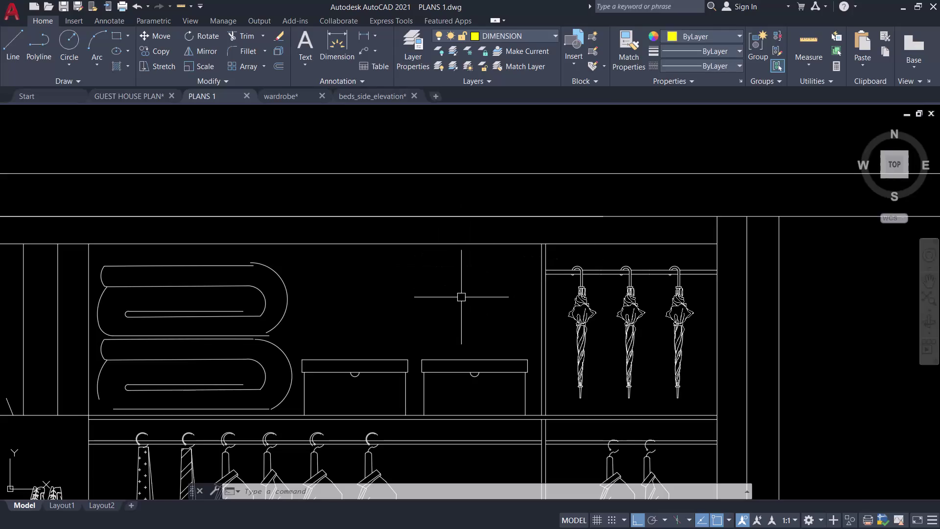
Trim the overhanging line end at the wardrobe's top-left corner with TRIM.
middle_drag(455, 309, 415, 194)
scroll(down, 3)
middle_drag(408, 193, 408, 194)
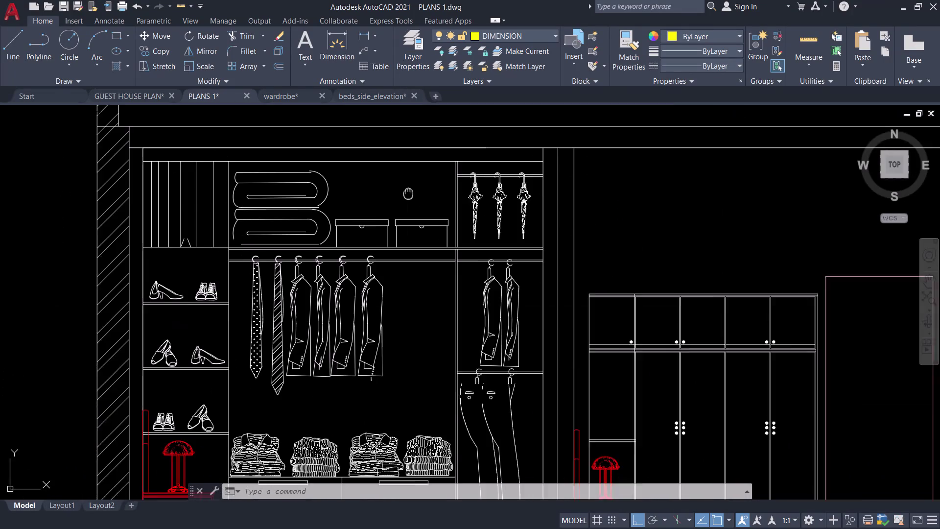
middle_drag(408, 194, 449, 215)
middle_click(428, 238)
key(t)
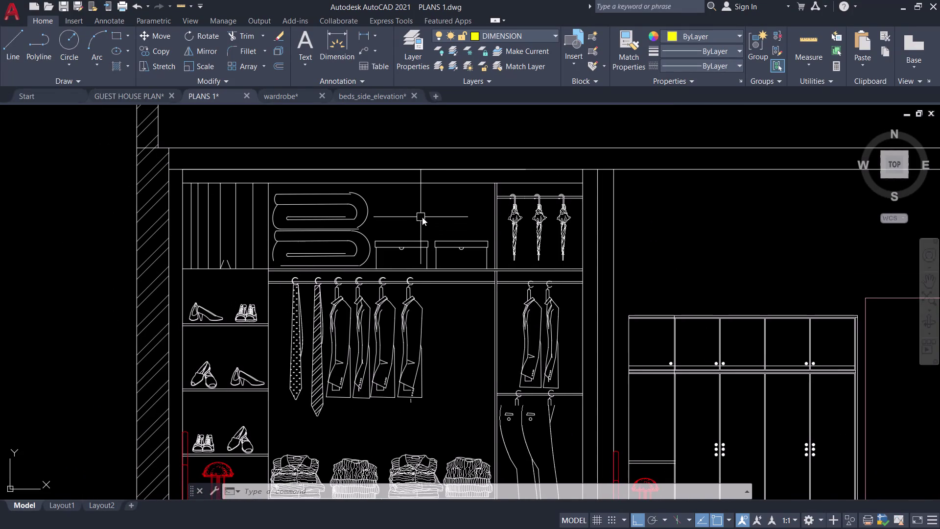
key(r)
key(space)
scroll(up, 3)
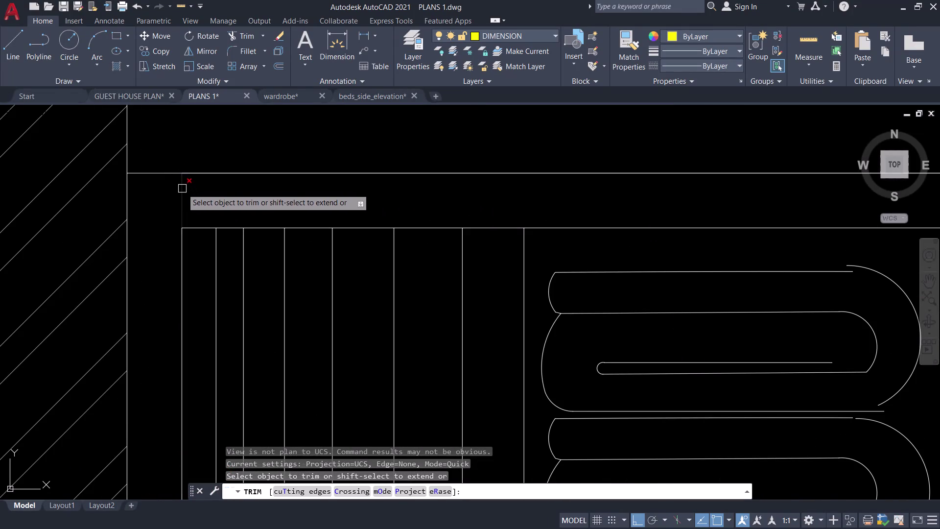
click(182, 189)
Trim the remaining excess line ends along the top edge and top-right corner.
scroll(down, 3)
middle_drag(181, 191, 139, 193)
scroll(down, 3)
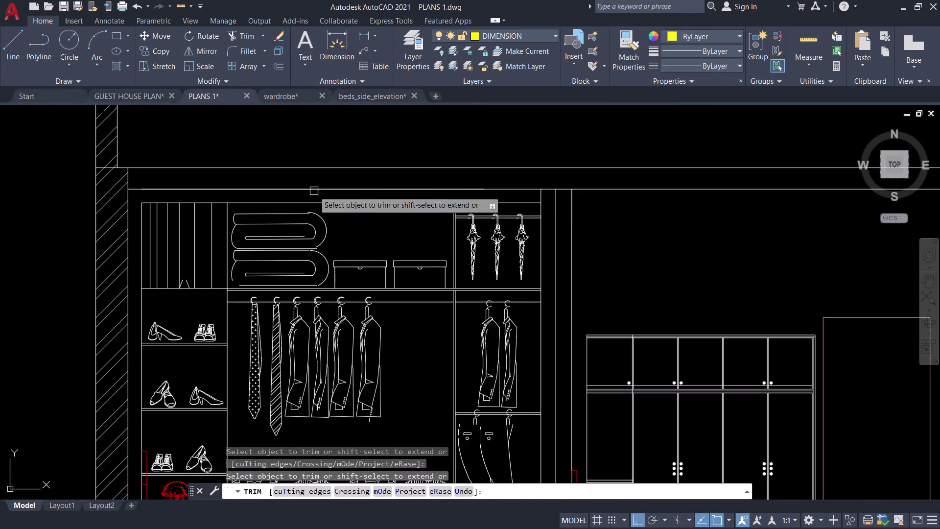
scroll(up, 3)
click(561, 196)
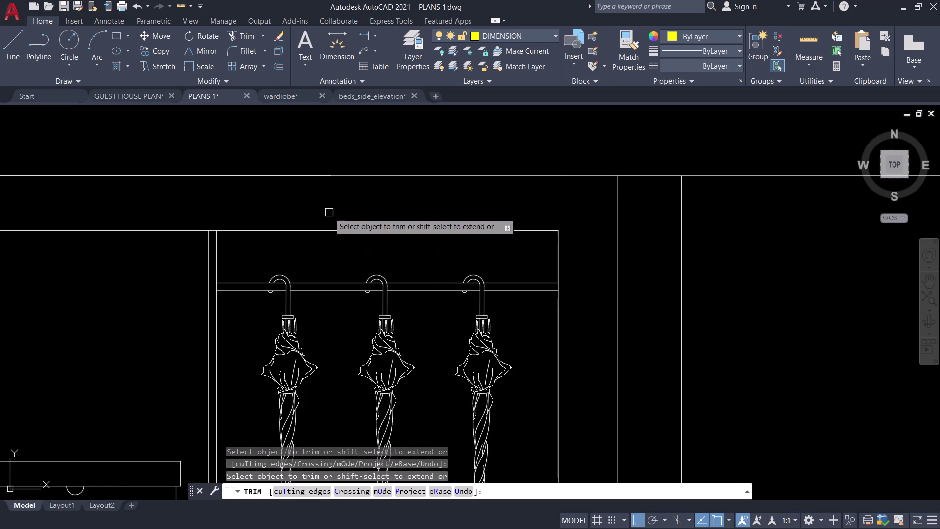
middle_drag(422, 197, 584, 194)
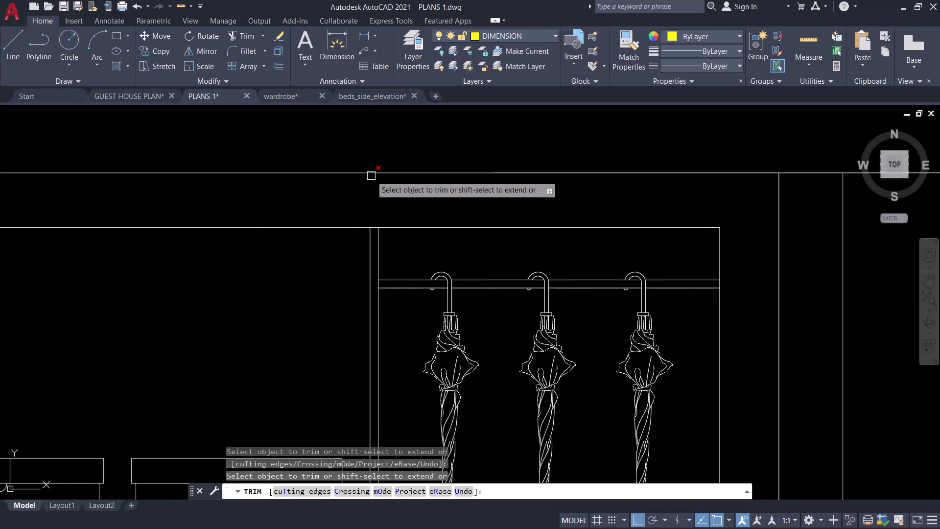
click(371, 176)
scroll(down, 3)
middle_drag(357, 192, 585, 172)
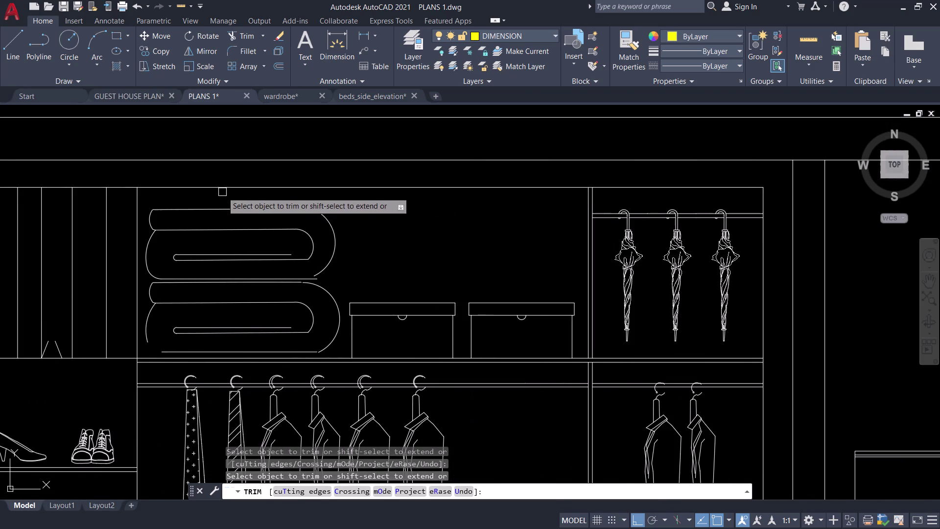
scroll(down, 3)
key(Escape)
scroll(up, 3)
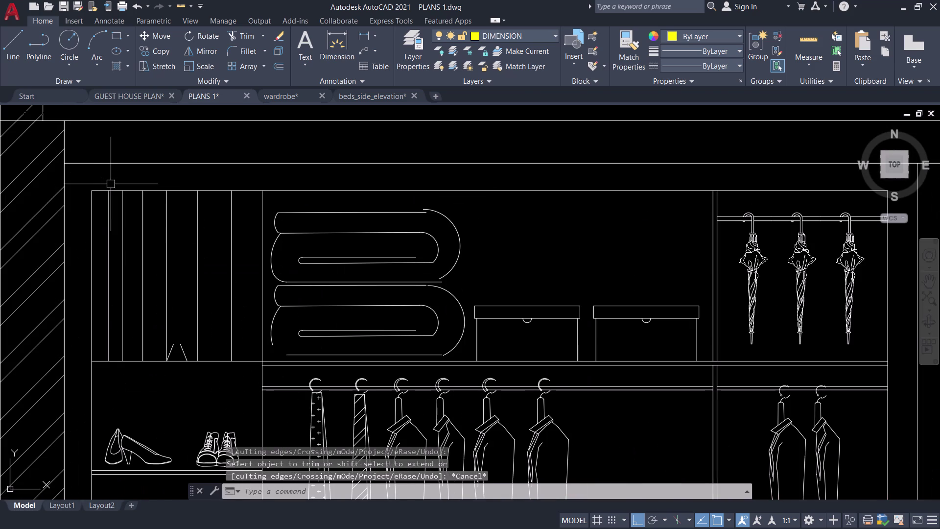
click(111, 189)
Offset the top beam line through a point inside the beam band.
key(o)
key(space)
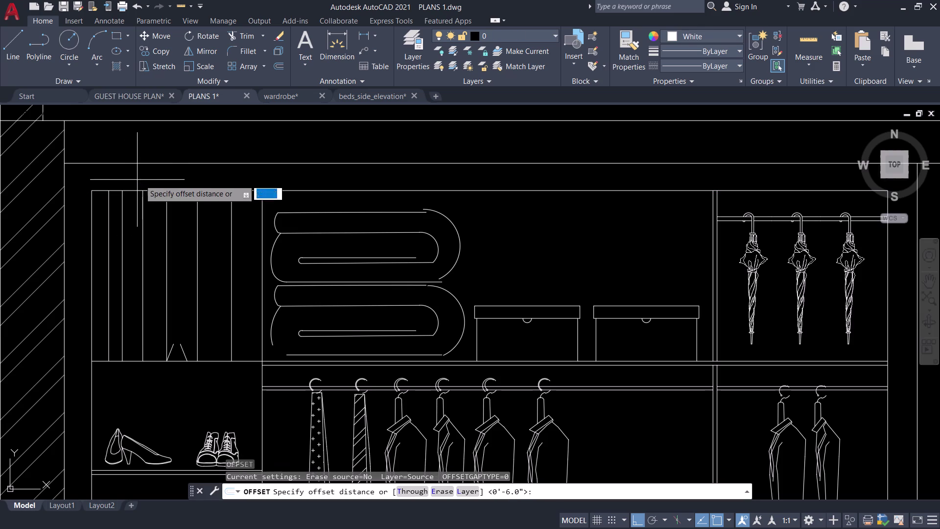
click(204, 182)
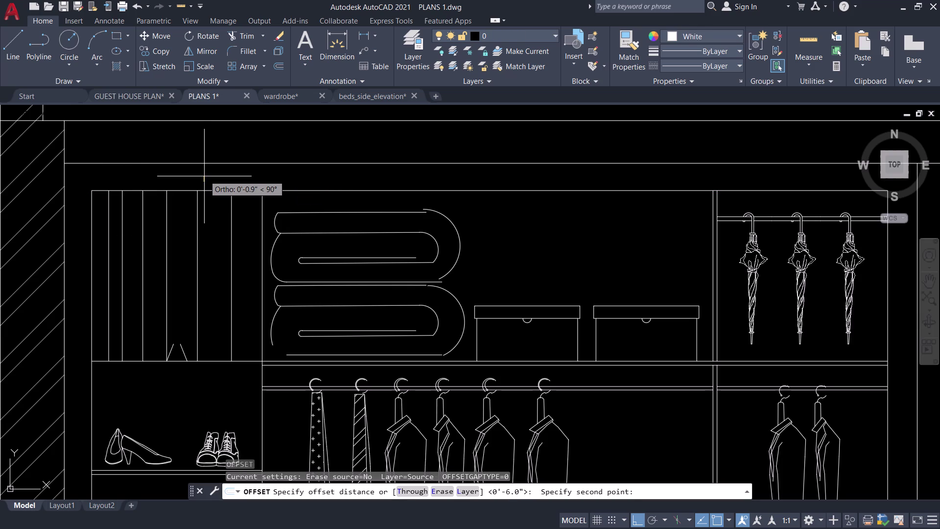
key(Escape)
click(206, 188)
key(space)
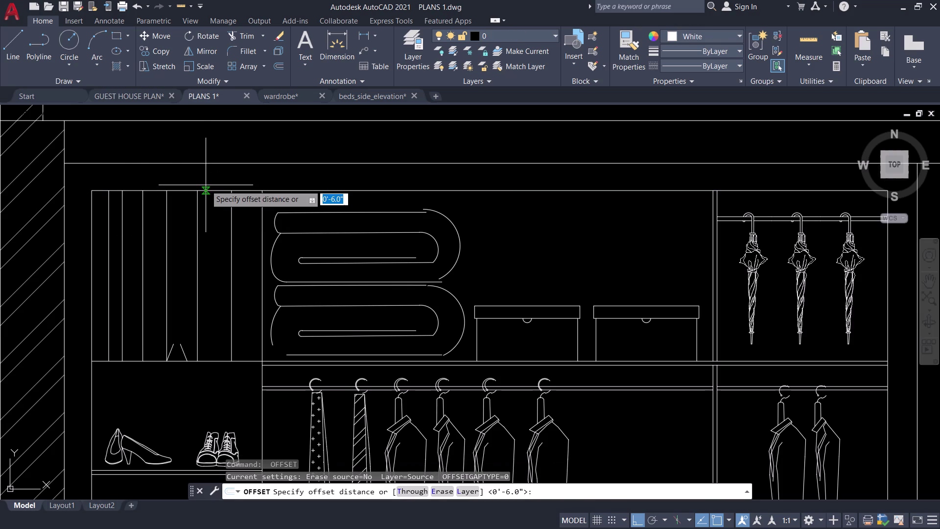
text(T)
key(space)
scroll(up, 3)
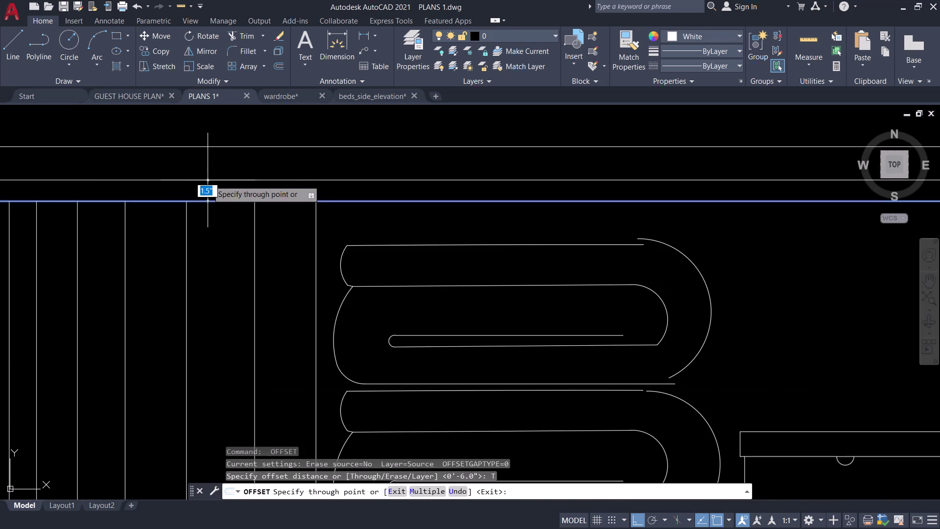
click(208, 181)
scroll(down, 3)
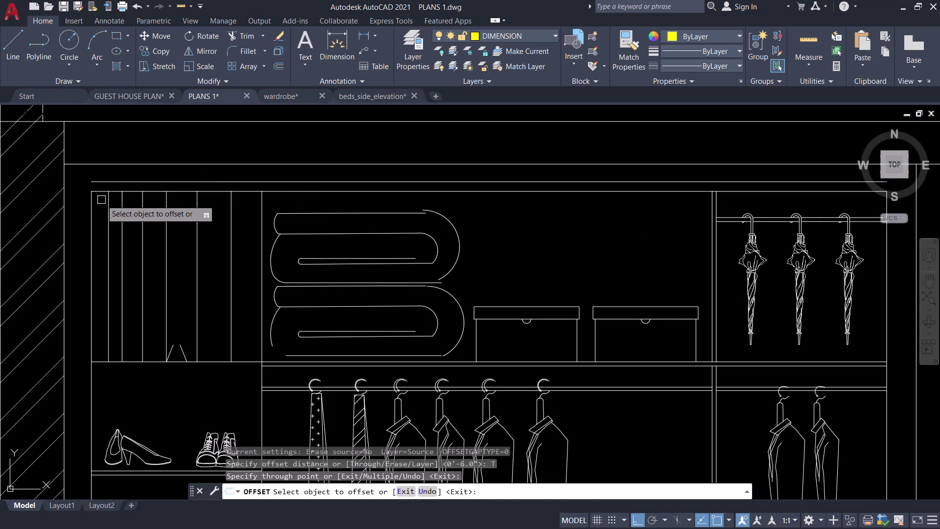
key(Escape)
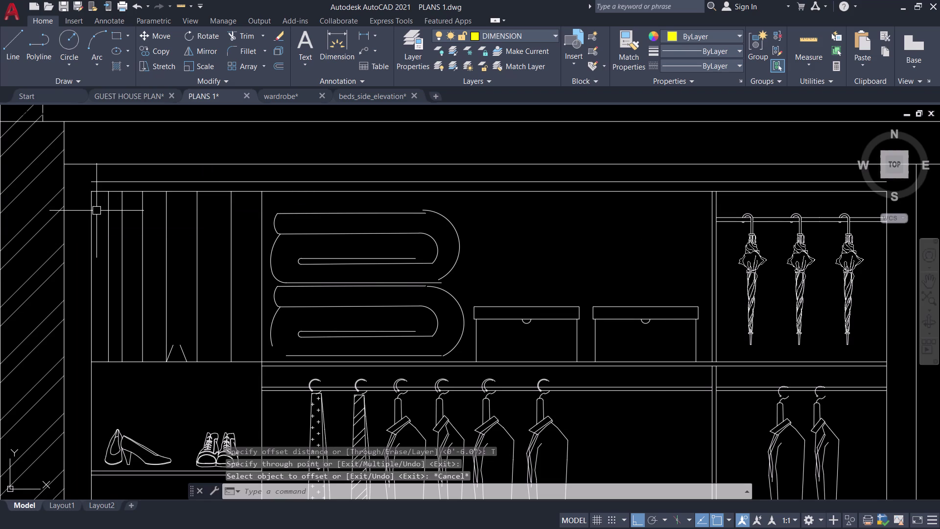
Start the EXTEND command (EX).
text(EC)
key(BackSpace)
text(X)
key(space)
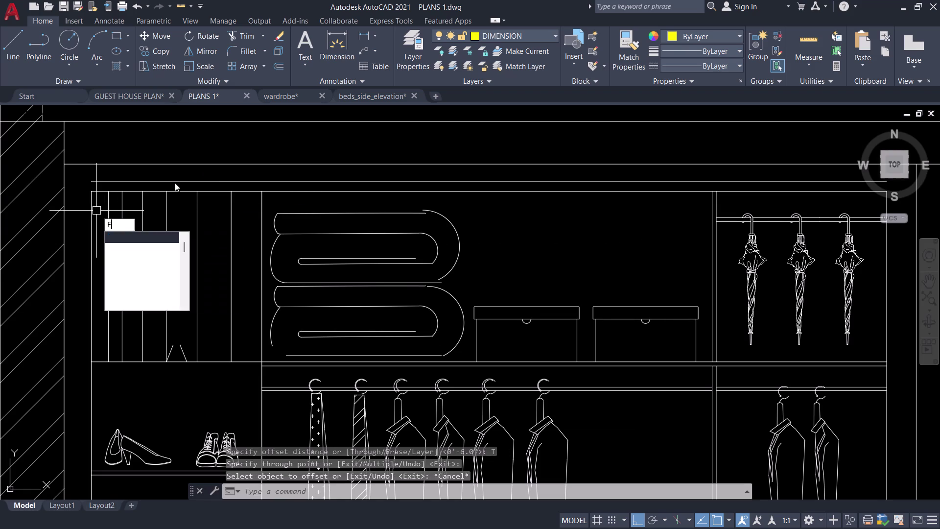
Extend the wardrobe's left and right vertical edges up to the new top line.
click(89, 205)
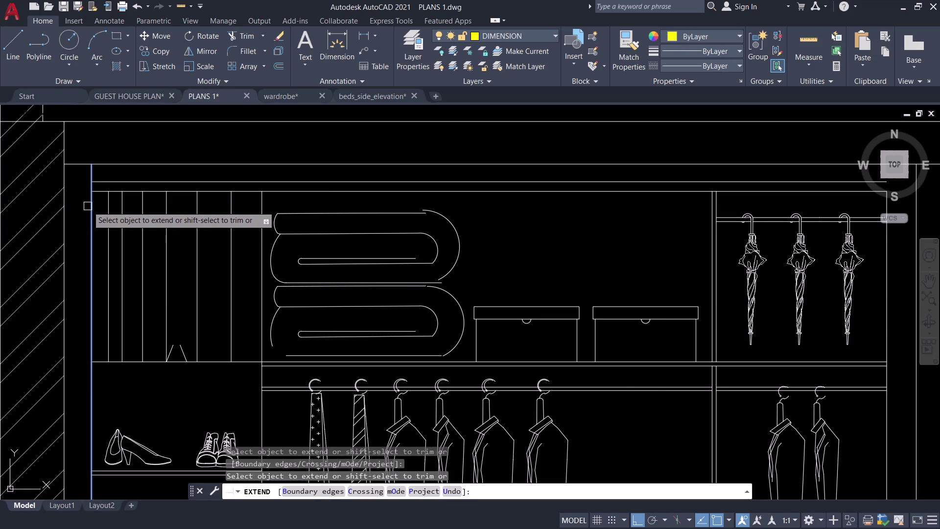
scroll(down, 3)
scroll(up, 3)
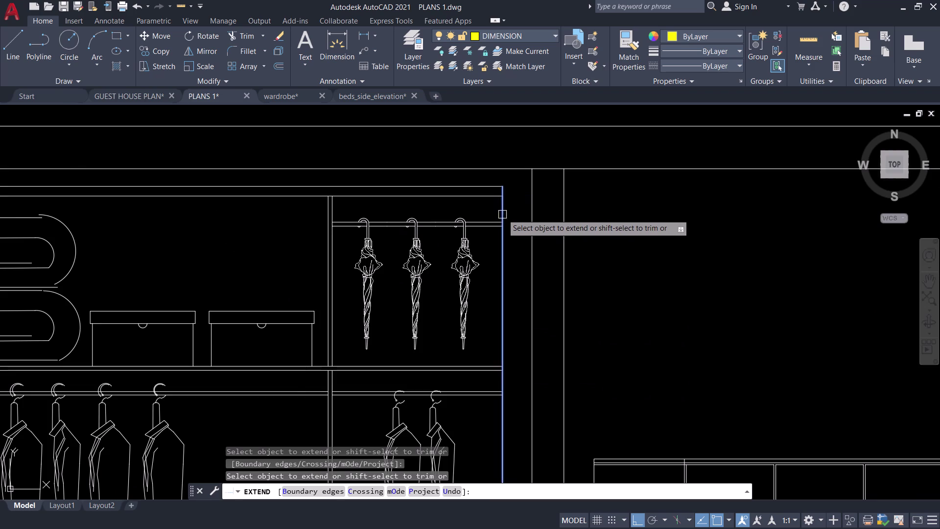
click(502, 213)
scroll(down, 3)
key(Escape)
scroll(down, 3)
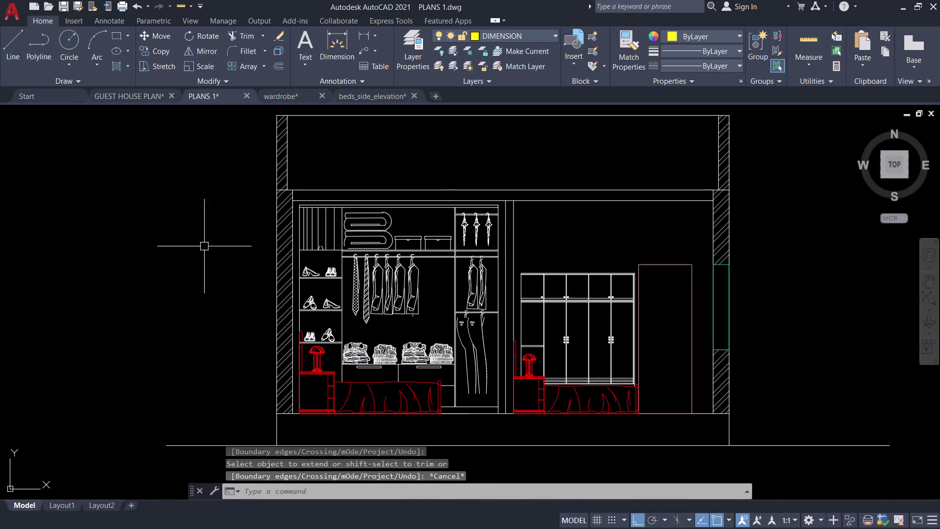
Pan to center the whole wardrobe elevation in view.
middle_drag(195, 228, 97, 273)
middle_drag(448, 255, 395, 243)
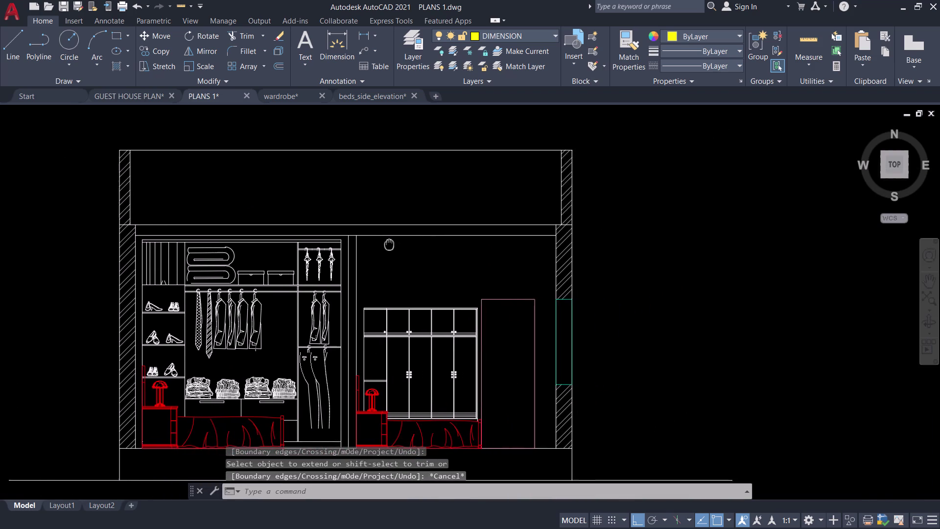
middle_drag(395, 243, 368, 242)
middle_drag(356, 260, 354, 196)
middle_drag(360, 202, 351, 225)
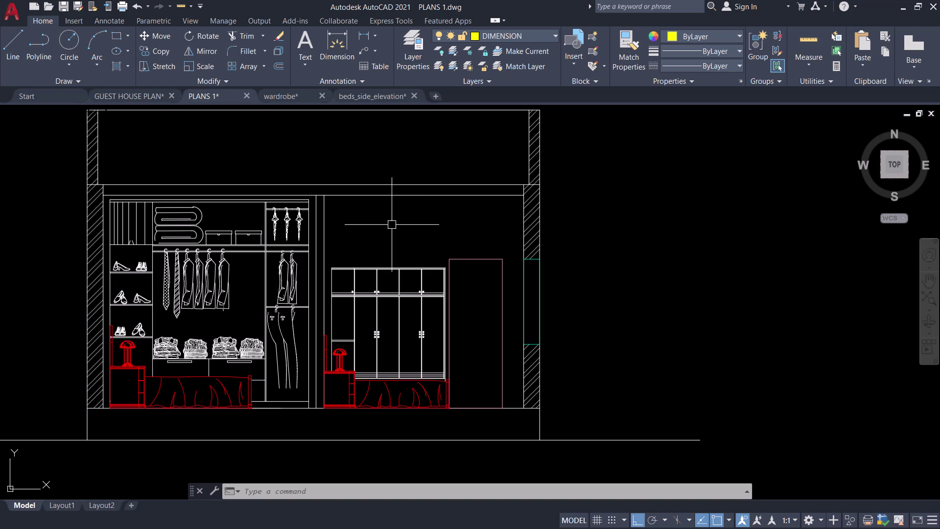
text(H)
key(space)
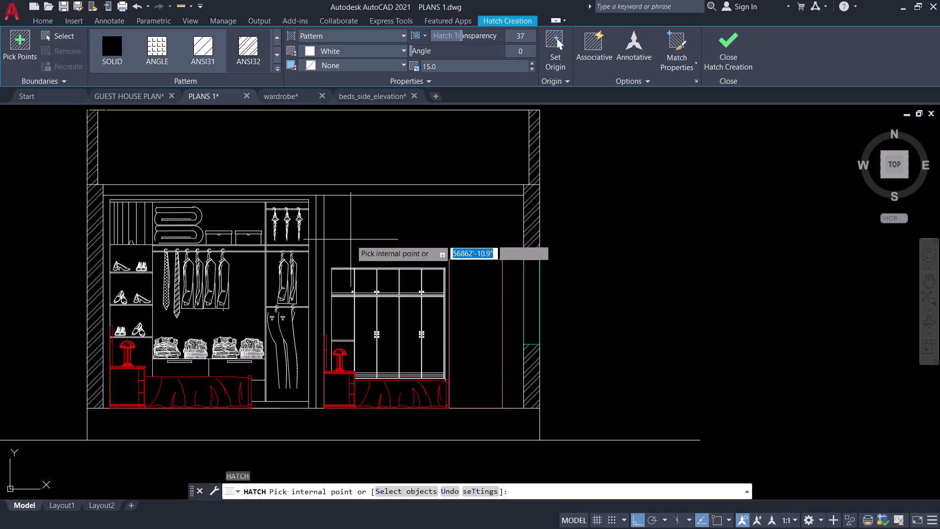
scroll(up, 3)
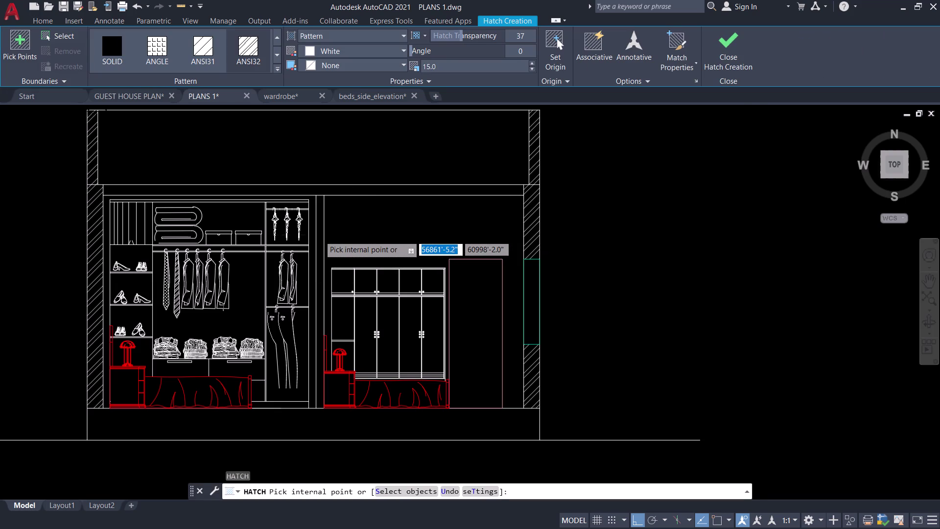
click(319, 229)
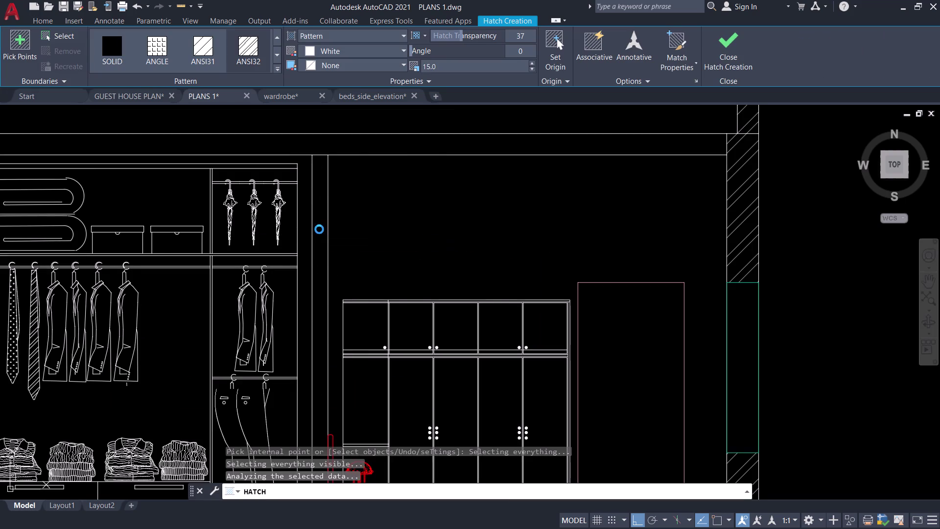
scroll(down, 3)
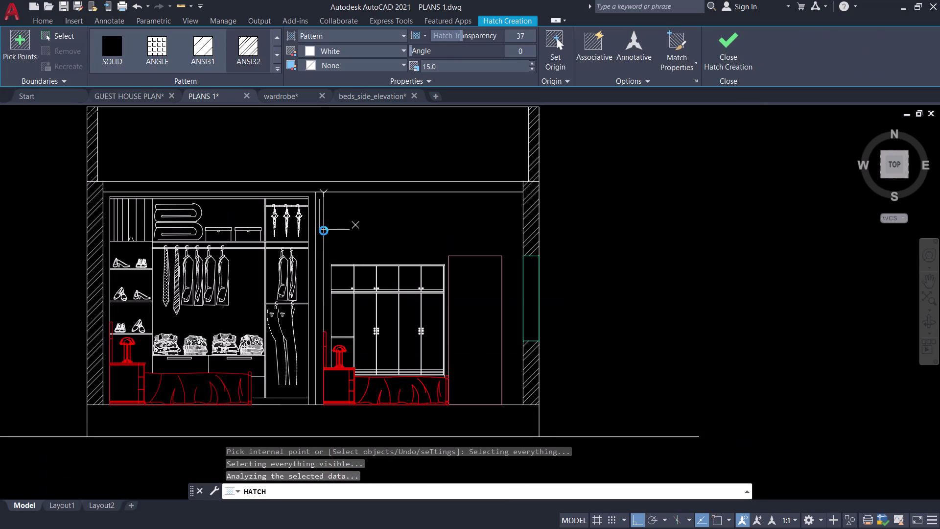
key(Escape)
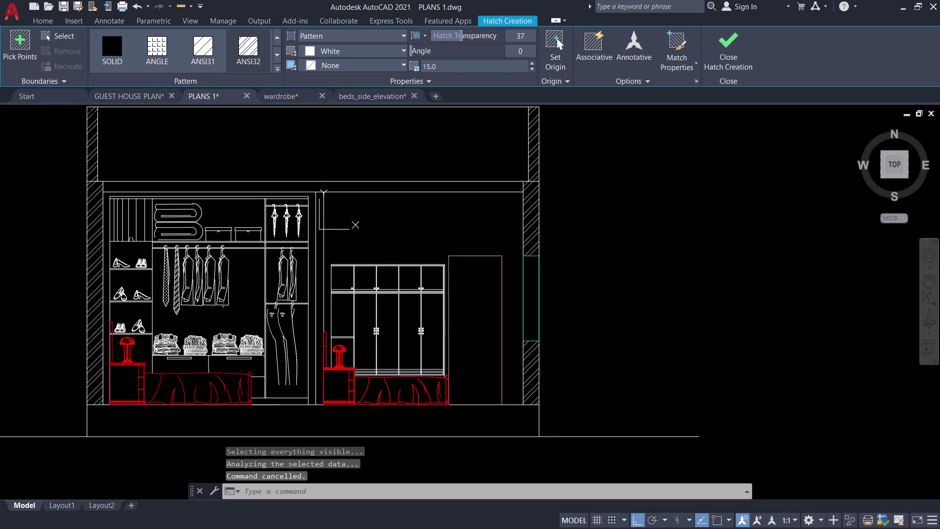
scroll(up, 3)
key(h)
key(space)
scroll(up, 3)
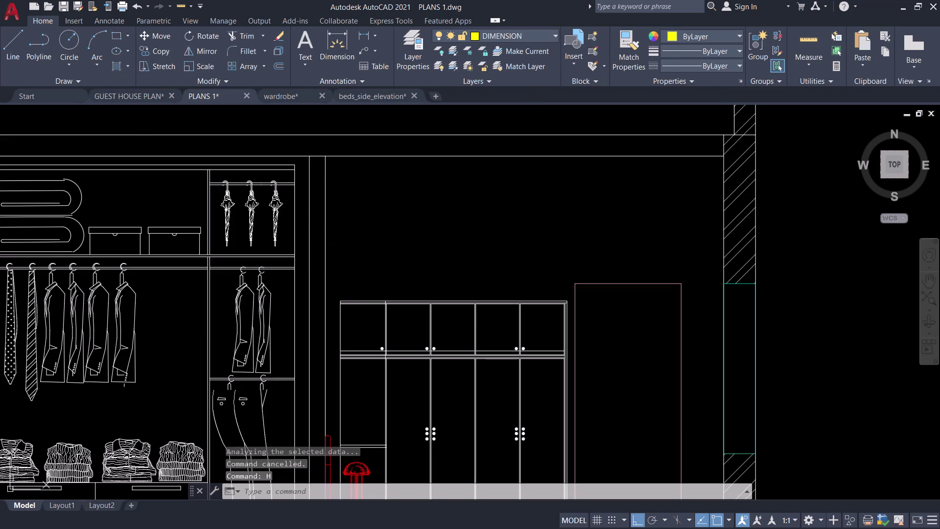
scroll(up, 3)
scroll(up, 3)
click(326, 220)
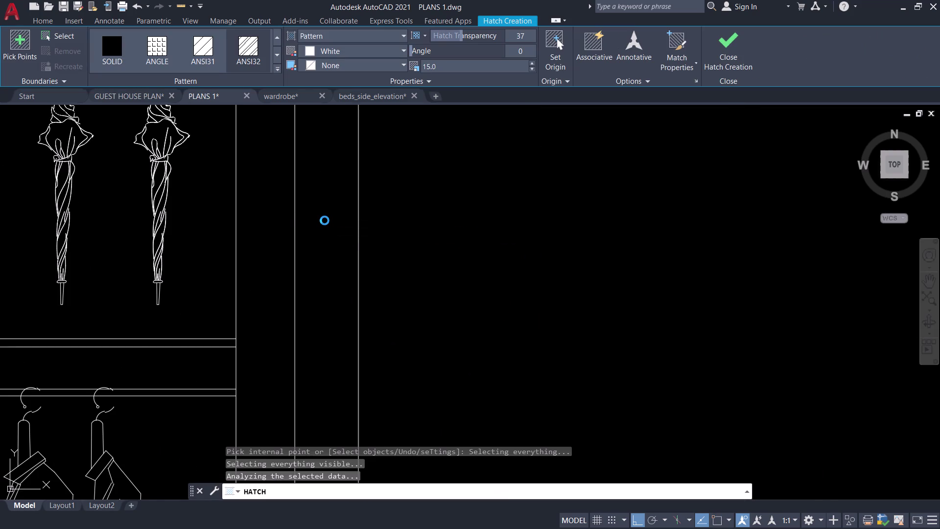
scroll(down, 3)
scroll(down, 3)
middle_drag(324, 220, 329, 181)
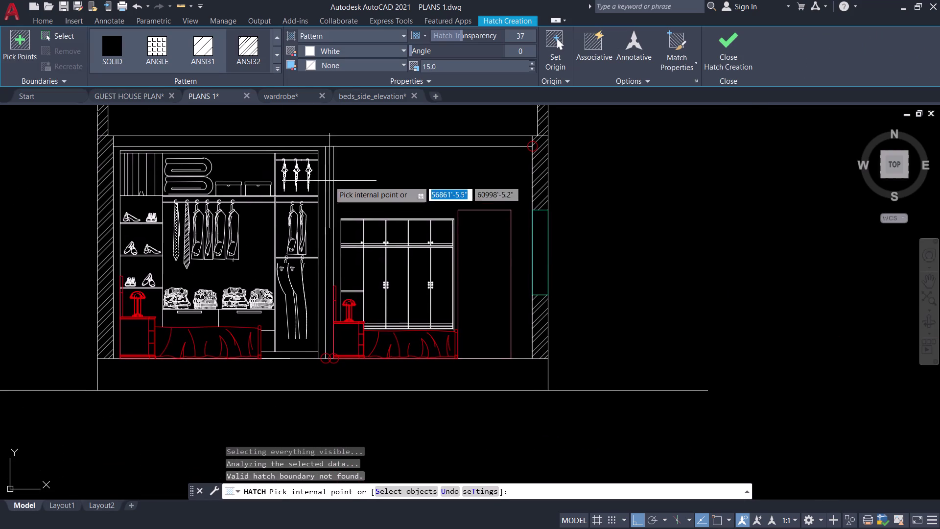
key(Escape)
scroll(up, 3)
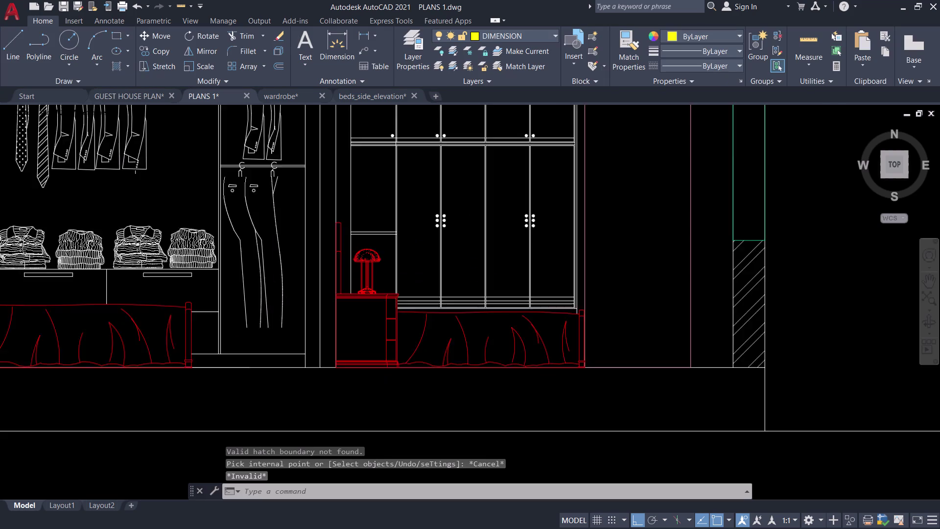
scroll(up, 3)
middle_drag(324, 341, 339, 297)
scroll(up, 3)
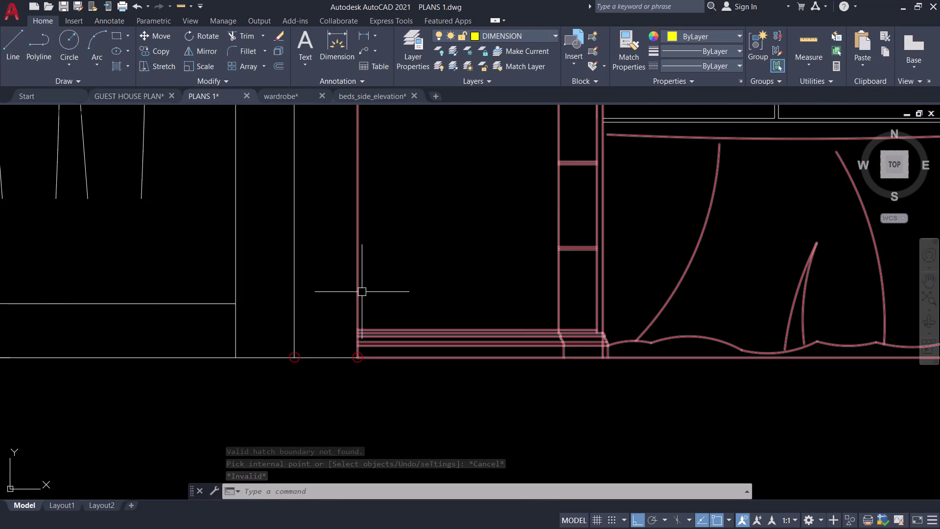
Cancel the line command and move the bed block slightly right from its bottom-left corner.
text(L)
key(space)
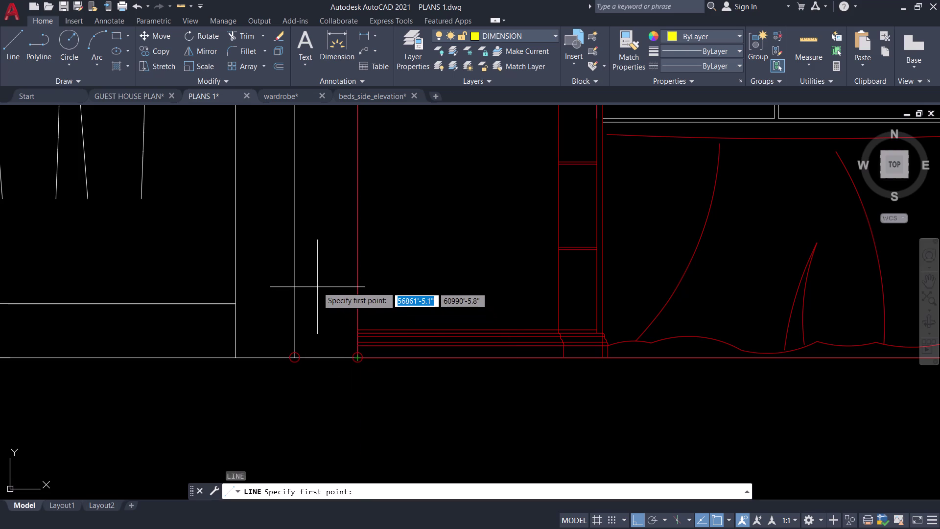
key(Escape)
middle_drag(317, 283, 273, 293)
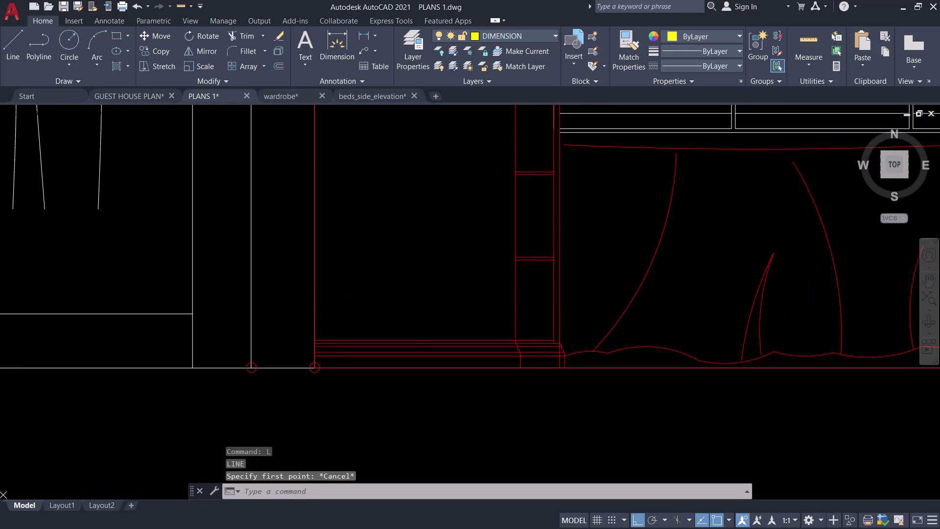
click(361, 366)
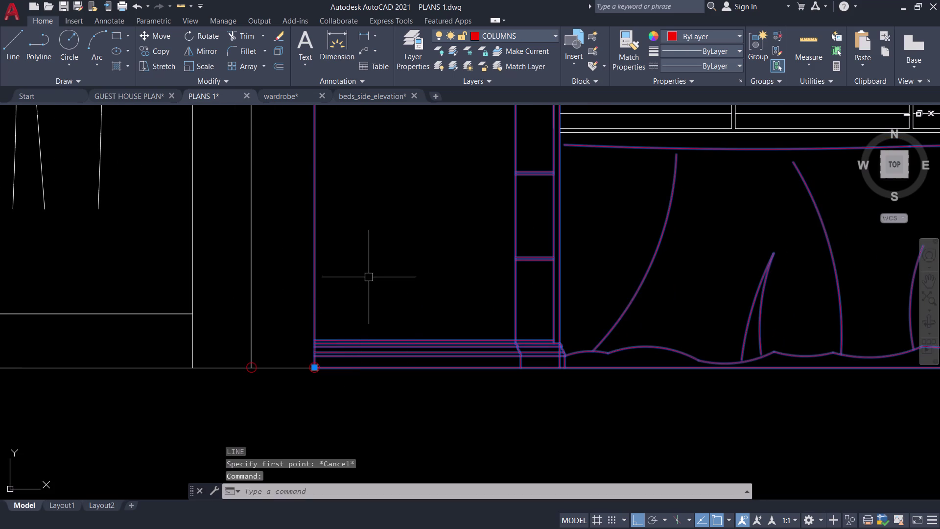
key(m)
key(space)
drag(317, 368, 323, 367)
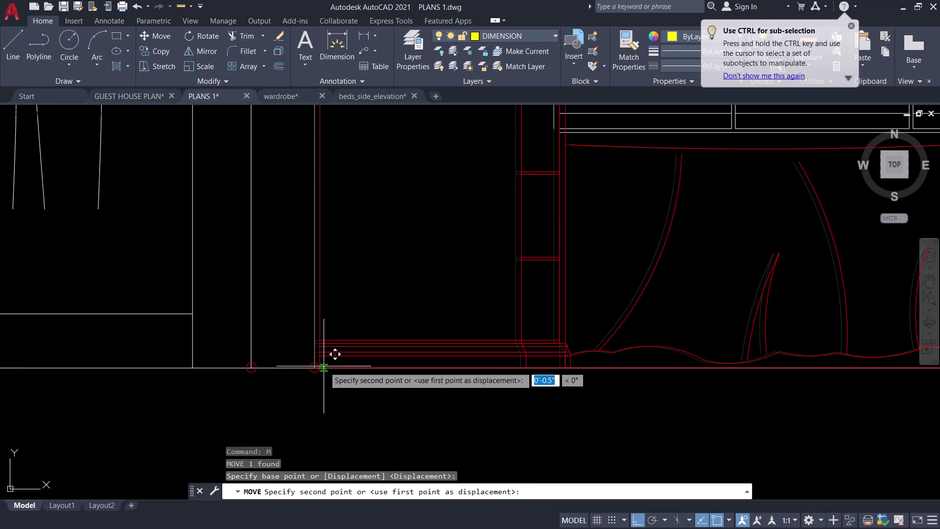
click(336, 368)
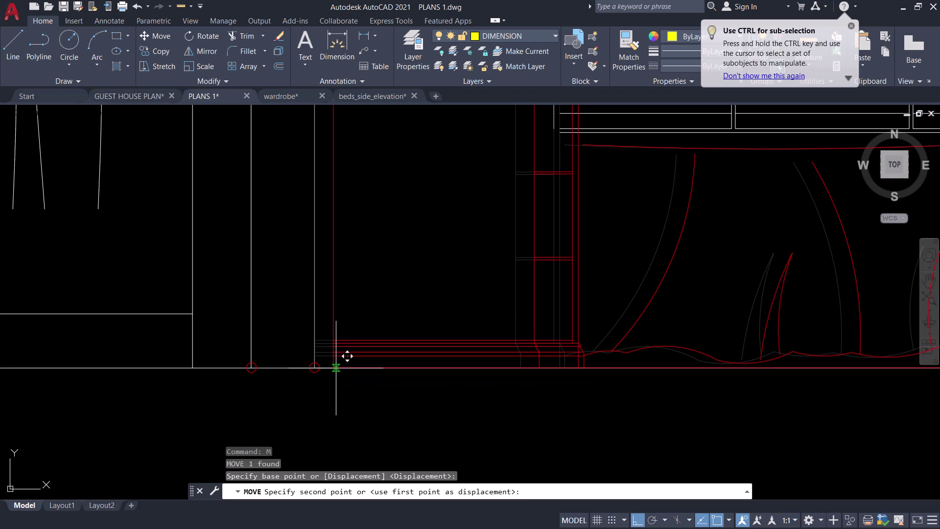
Bring the bed and wardrobe into view and reselect the bed block.
scroll(down, 3)
middle_drag(360, 303, 257, 326)
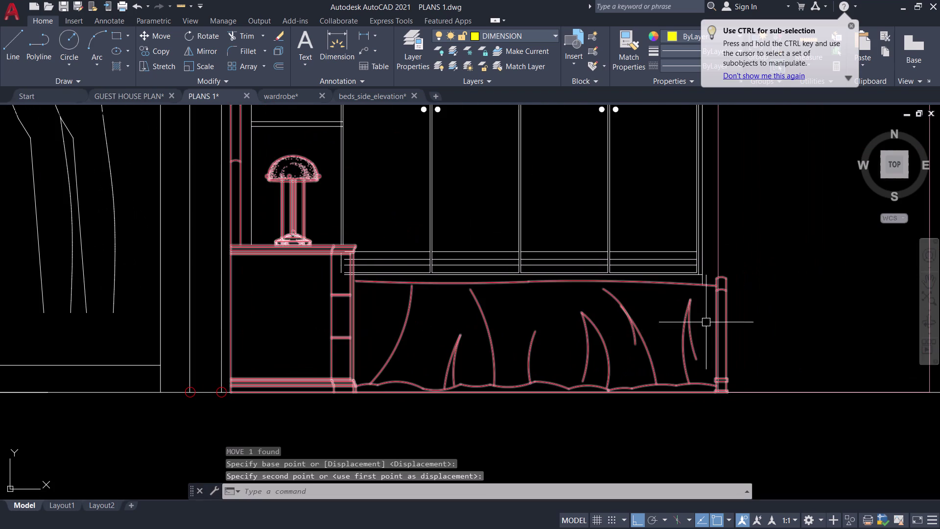
middle_drag(765, 321, 448, 360)
scroll(down, 3)
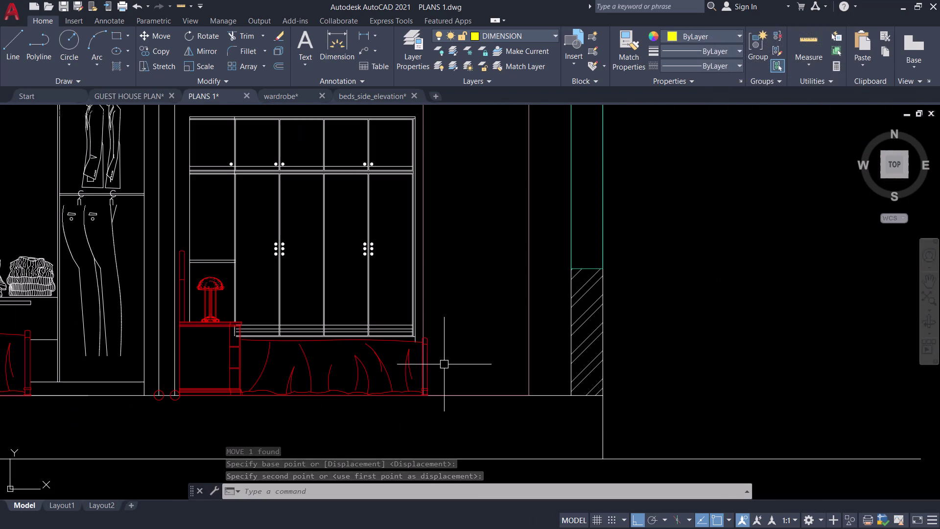
middle_drag(441, 362, 488, 329)
click(343, 355)
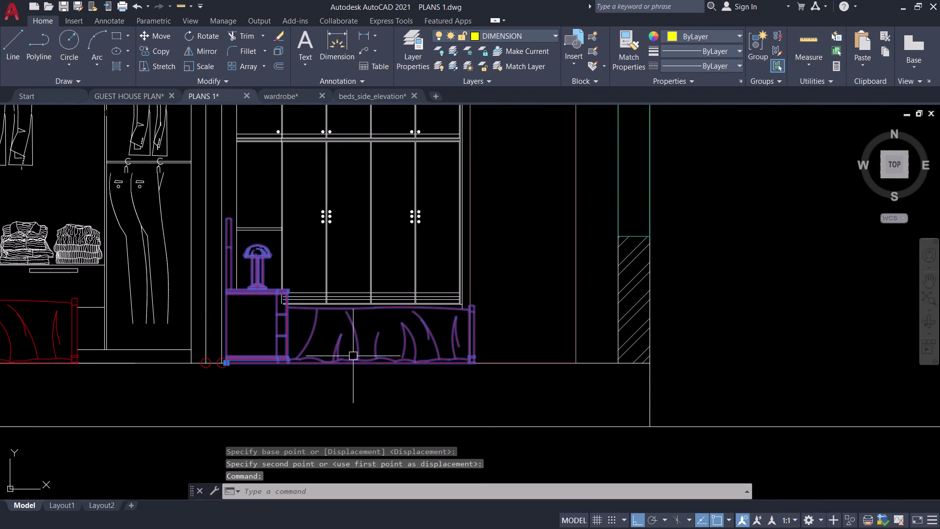
Scale the bed from its bottom-left corner, using the bed's length as reference.
key(s)
key(c)
key(space)
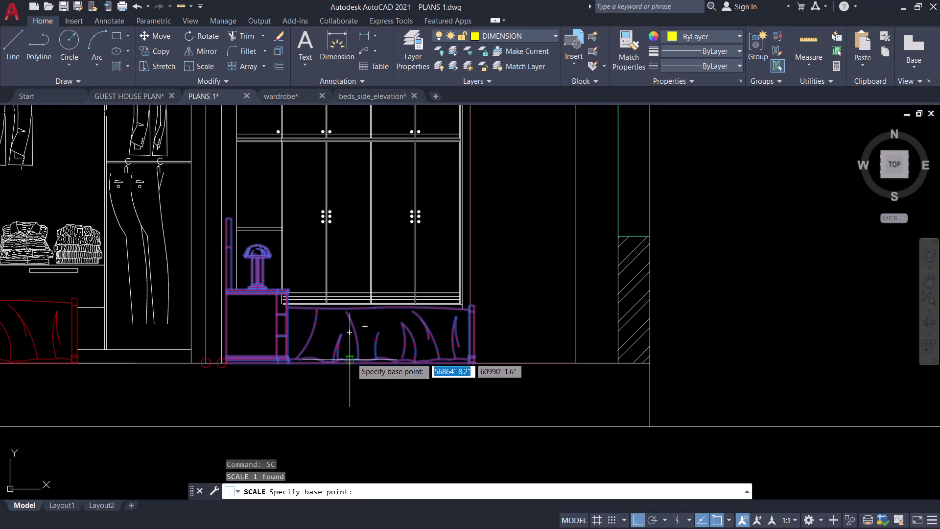
scroll(up, 3)
click(225, 362)
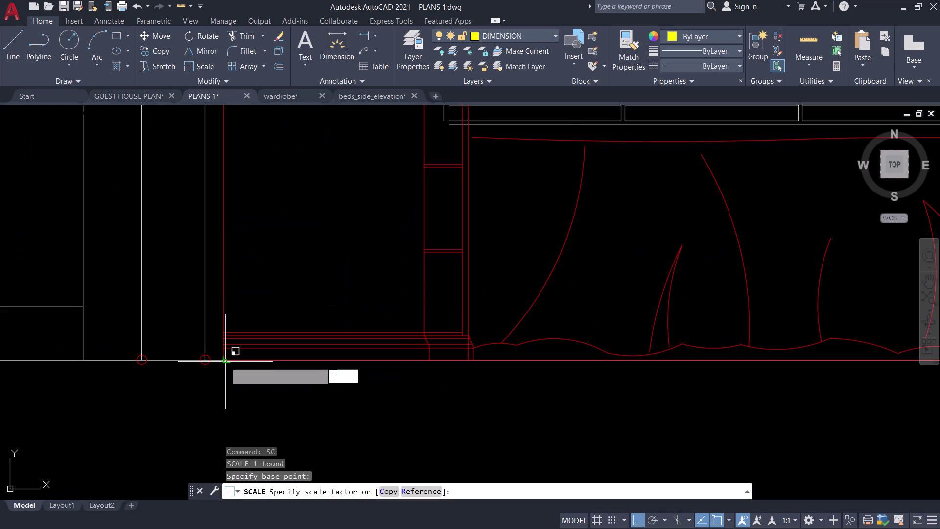
text(R)
key(space)
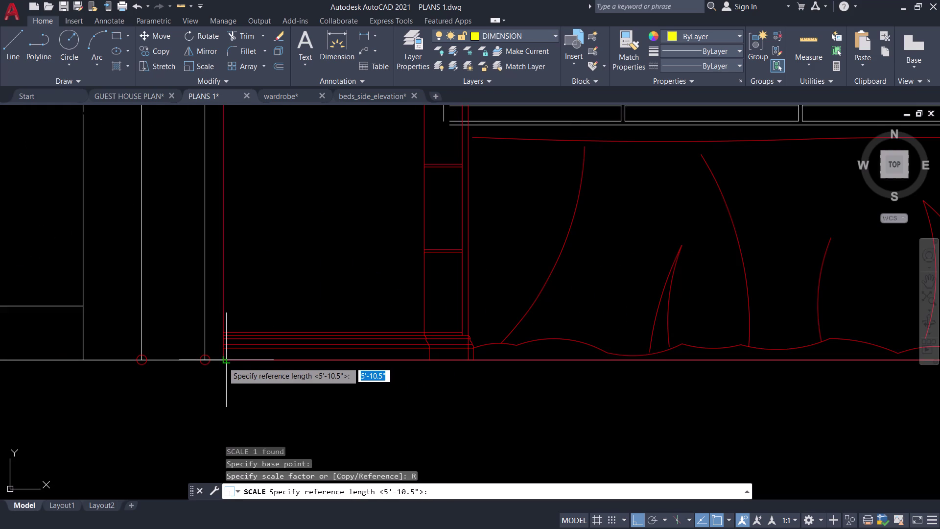
scroll(up, 3)
click(229, 352)
scroll(down, 3)
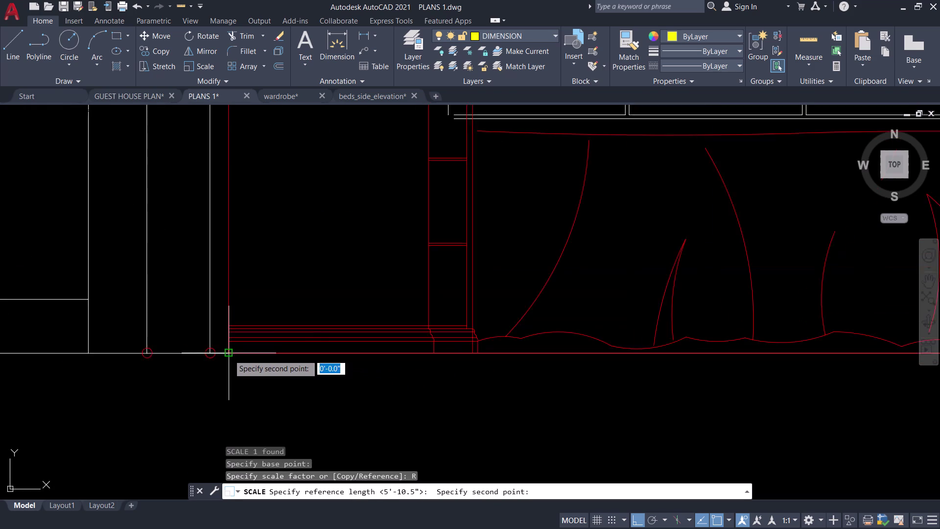
scroll(down, 3)
scroll(up, 3)
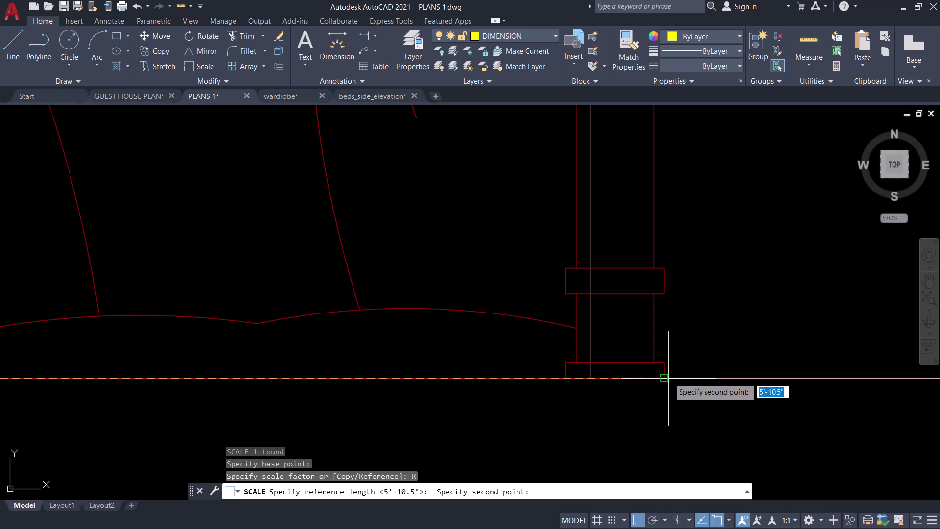
click(668, 378)
Set the new length from the bed's left corner to the wardrobe's right edge.
text(P)
key(space)
scroll(down, 3)
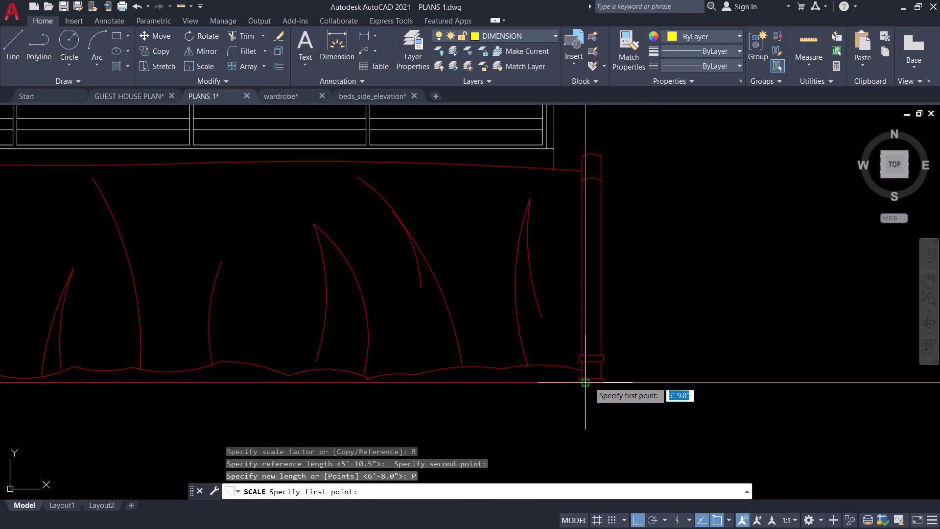
middle_drag(439, 413, 692, 342)
middle_drag(193, 378, 341, 382)
scroll(down, 3)
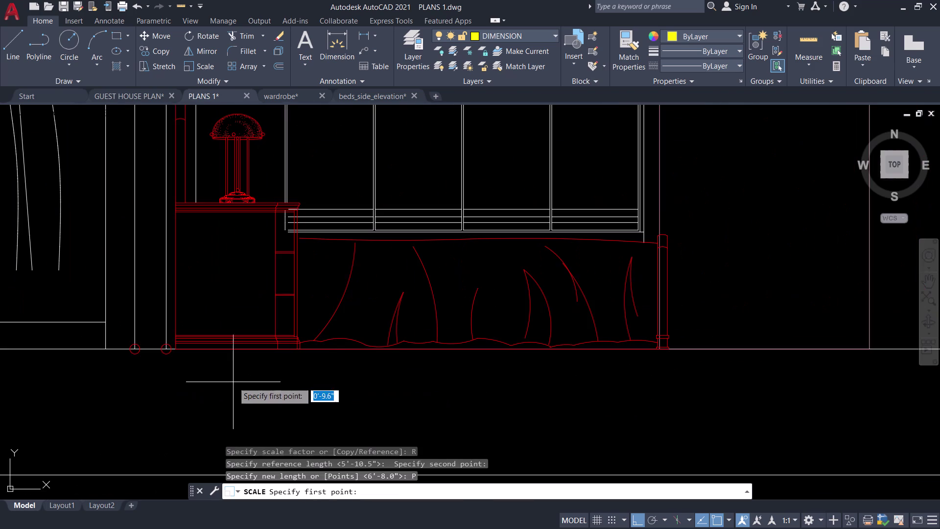
scroll(up, 3)
click(183, 276)
scroll(down, 3)
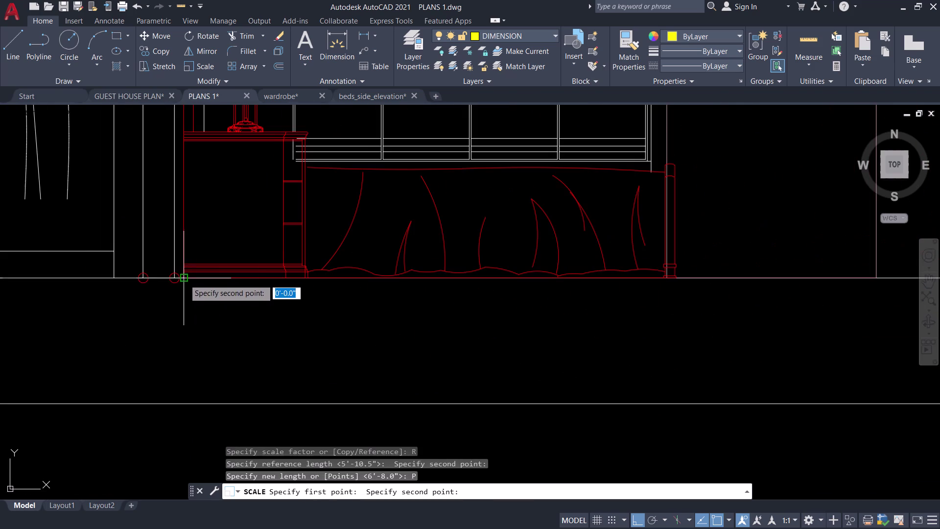
middle_drag(329, 310, 72, 433)
scroll(up, 3)
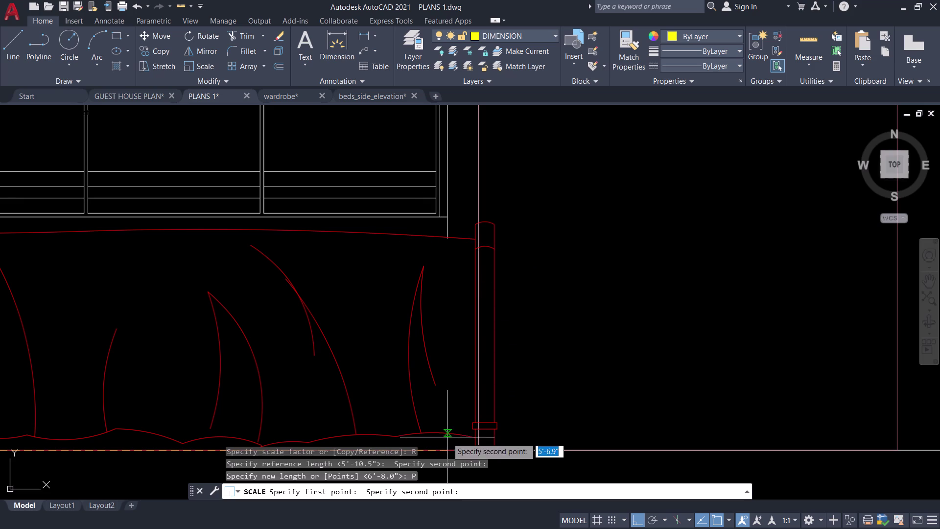
click(445, 451)
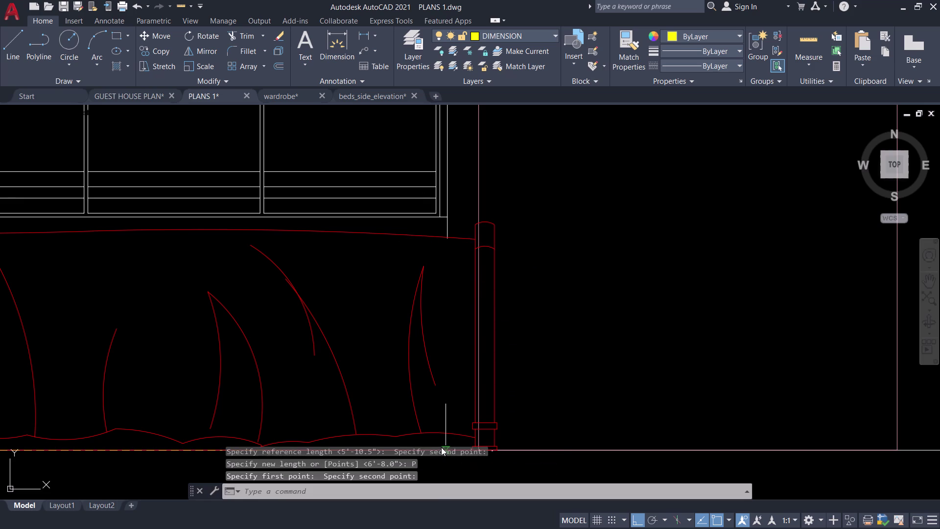
scroll(down, 3)
middle_drag(485, 349, 546, 312)
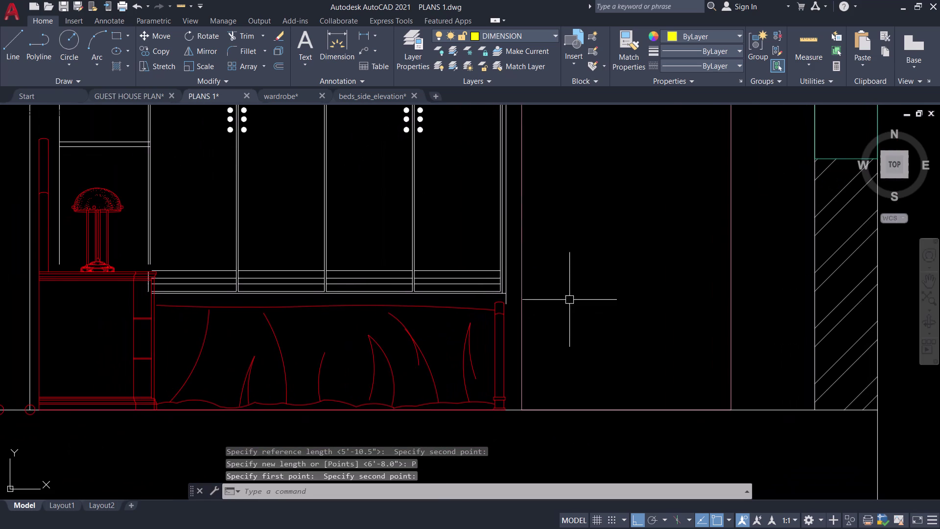
scroll(down, 3)
middle_drag(567, 291, 679, 259)
key(Escape)
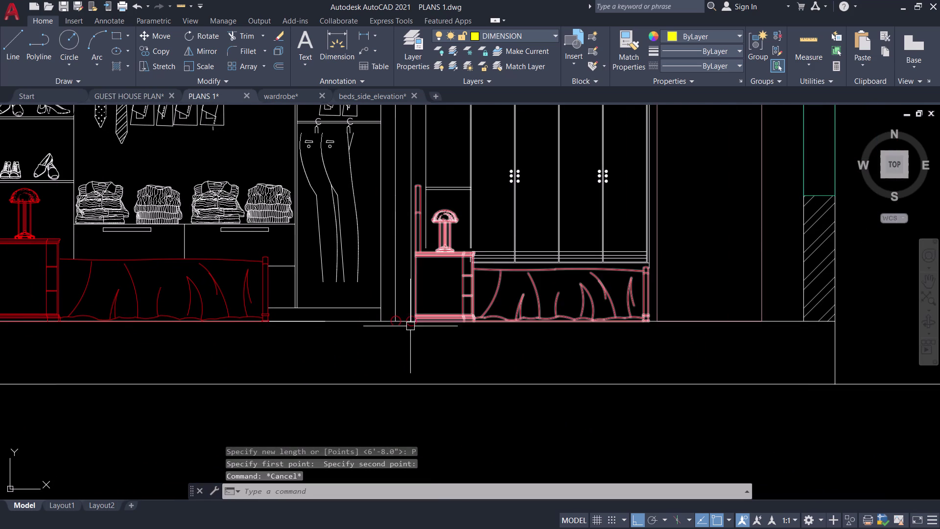
key(h)
key(space)
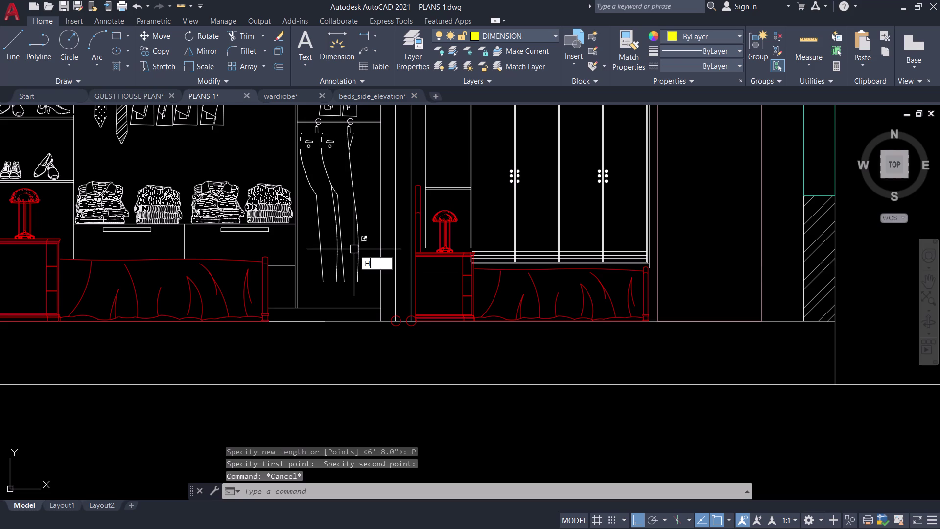
scroll(up, 3)
click(412, 297)
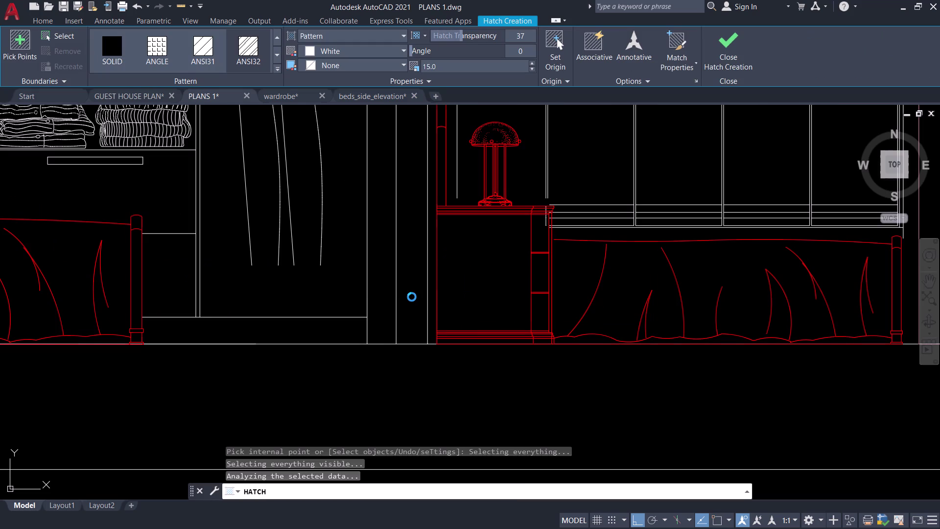
key(Escape)
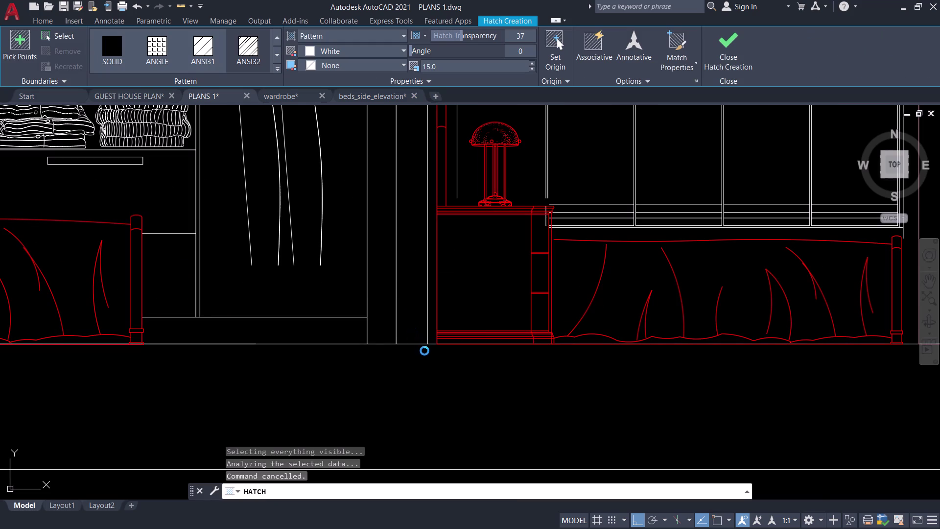
key(Escape)
middle_drag(416, 350, 396, 358)
scroll(up, 3)
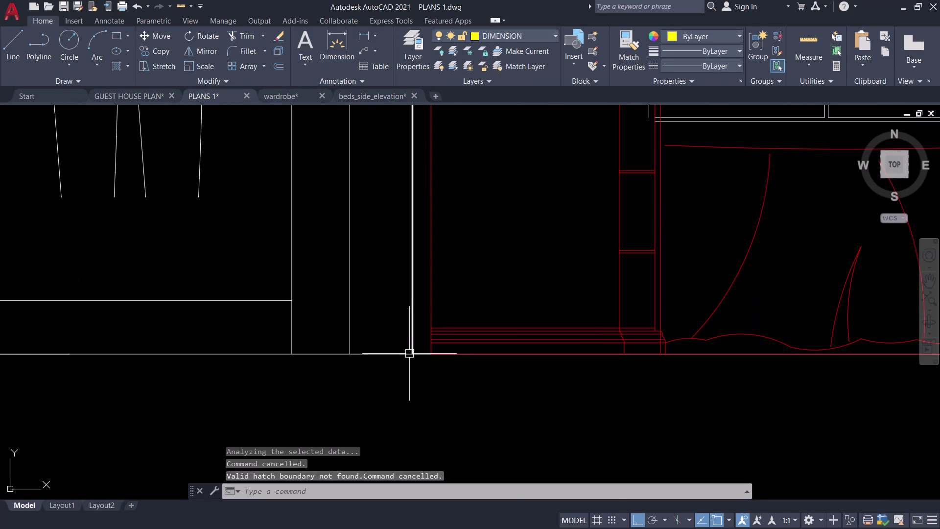
click(405, 357)
click(409, 335)
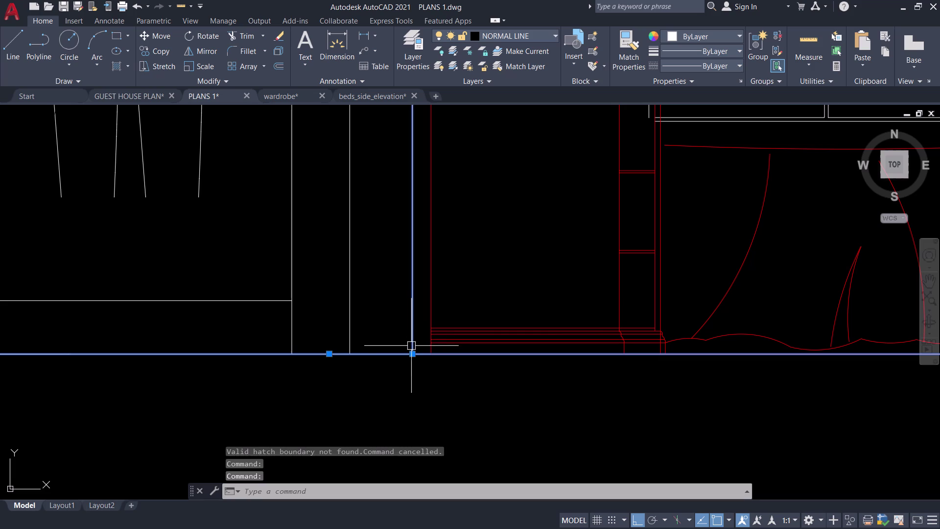
text(J)
key(space)
click(349, 324)
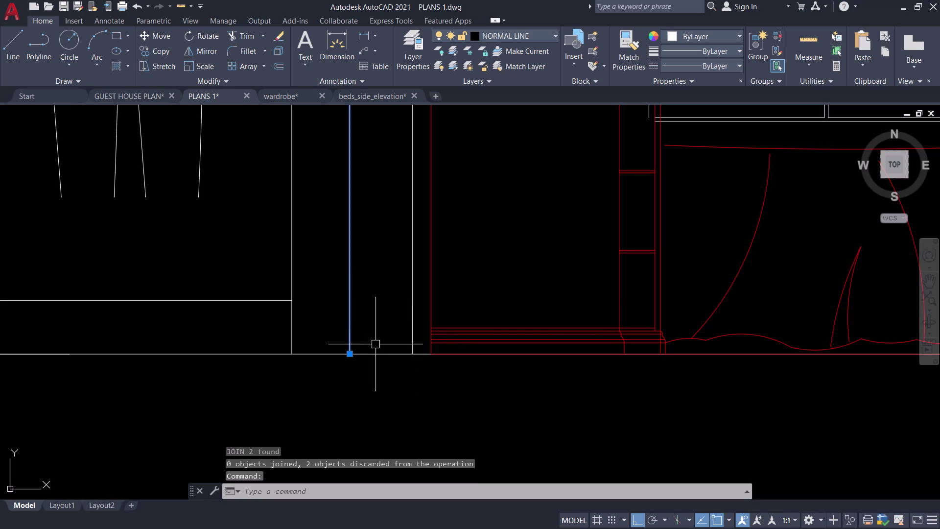
click(372, 351)
text(J)
key(space)
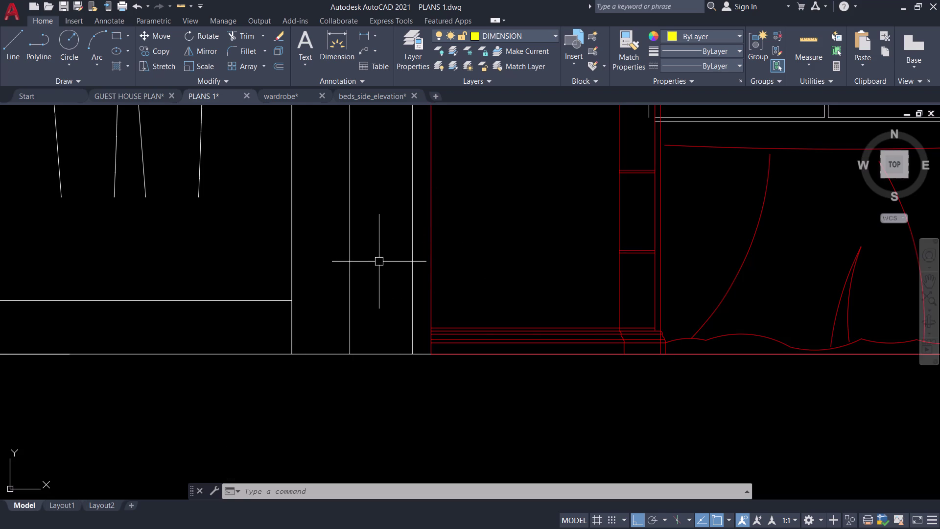
Try hatching the partition between wardrobe and cabinet by picking inside it.
middle_drag(379, 264, 368, 304)
key(h)
key(space)
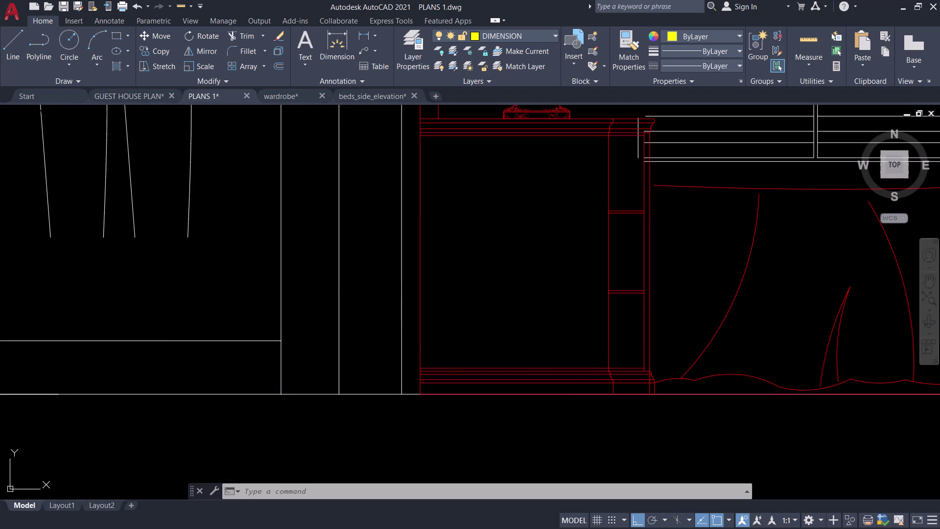
click(363, 286)
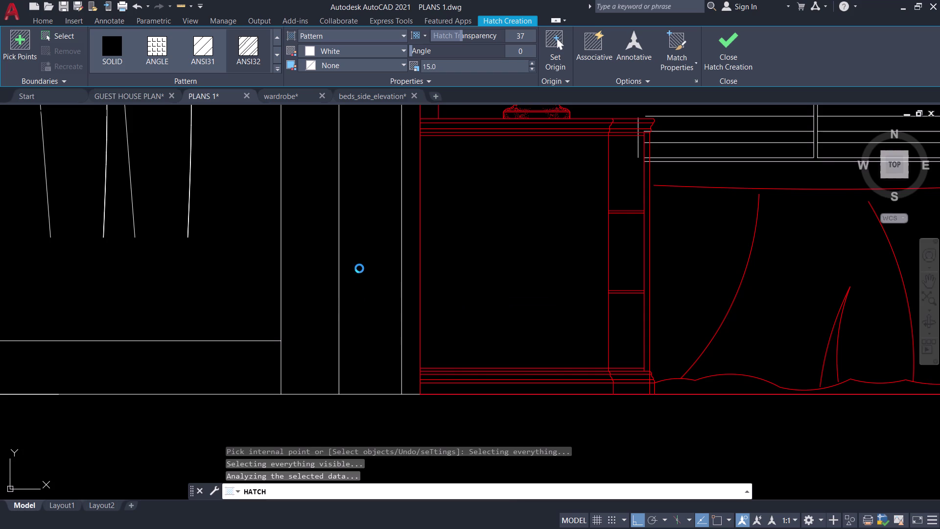
scroll(down, 3)
scroll(down, 3)
scroll(down, 3)
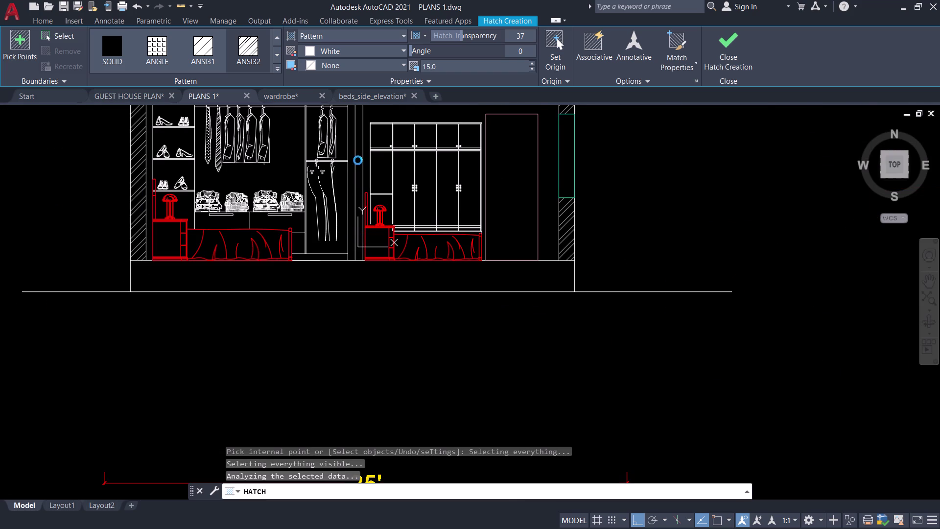
middle_drag(358, 160, 361, 324)
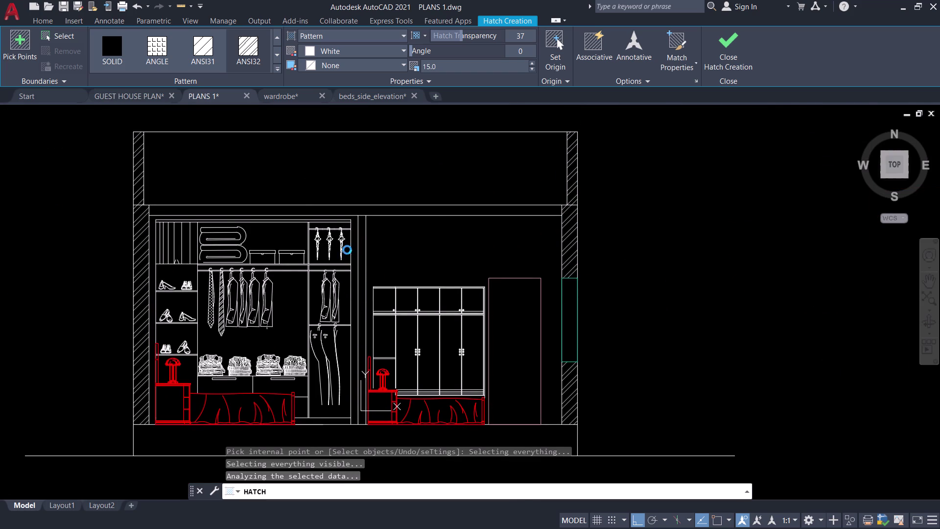
scroll(up, 3)
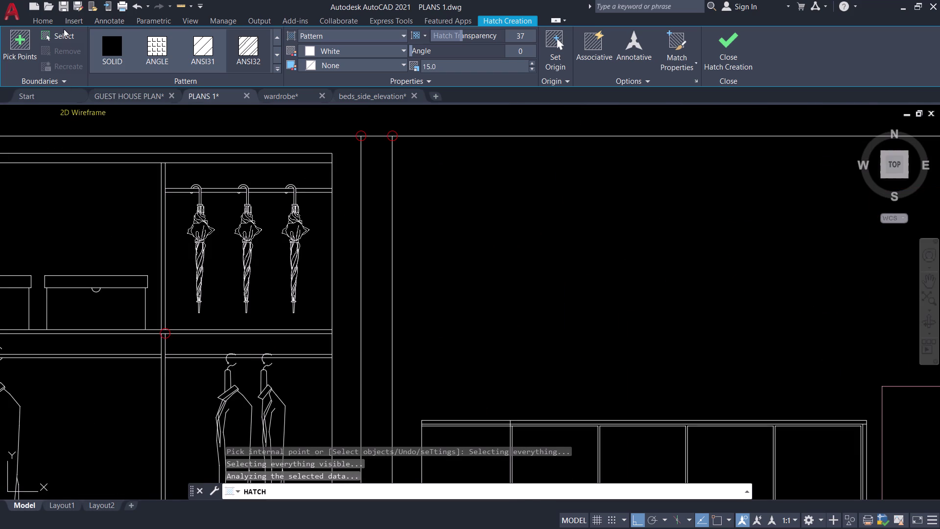
click(56, 35)
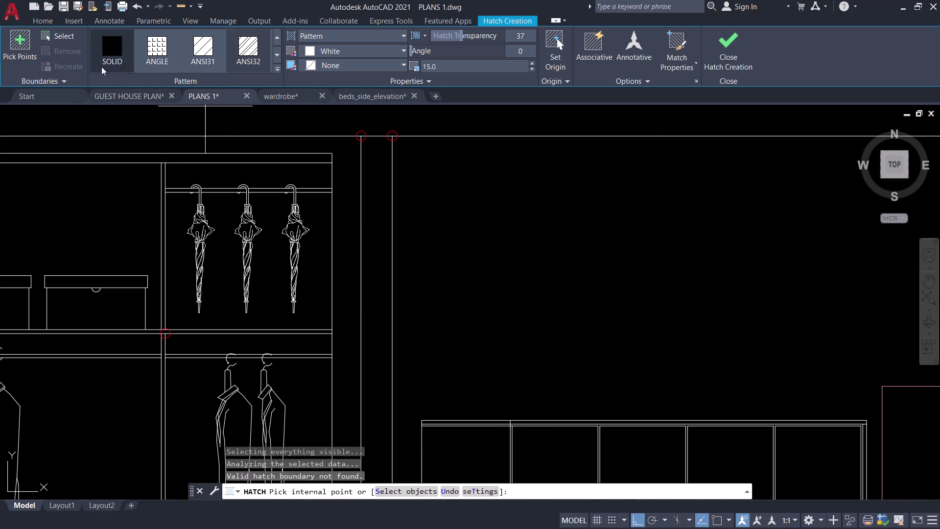
Hatch the partition by selecting its two edge lines as boundary objects.
click(66, 38)
click(362, 230)
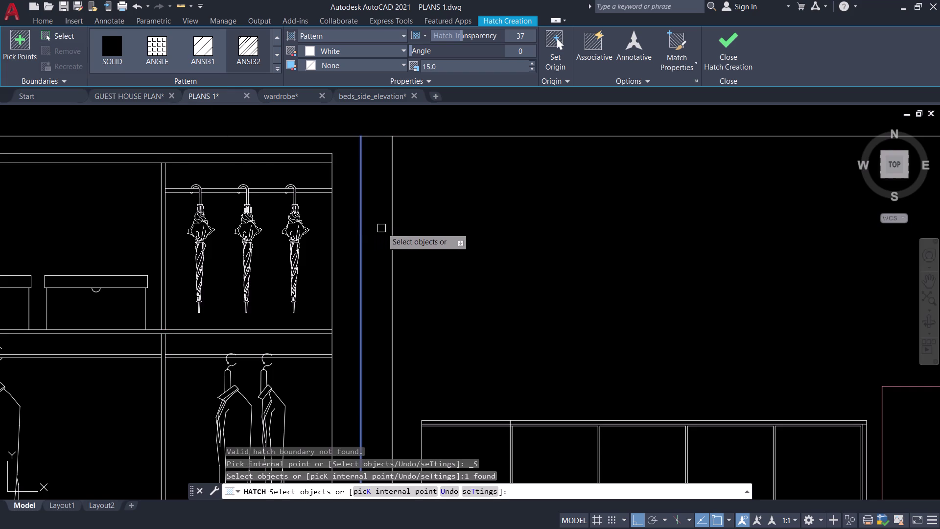
click(394, 231)
scroll(down, 3)
middle_drag(397, 247, 406, 203)
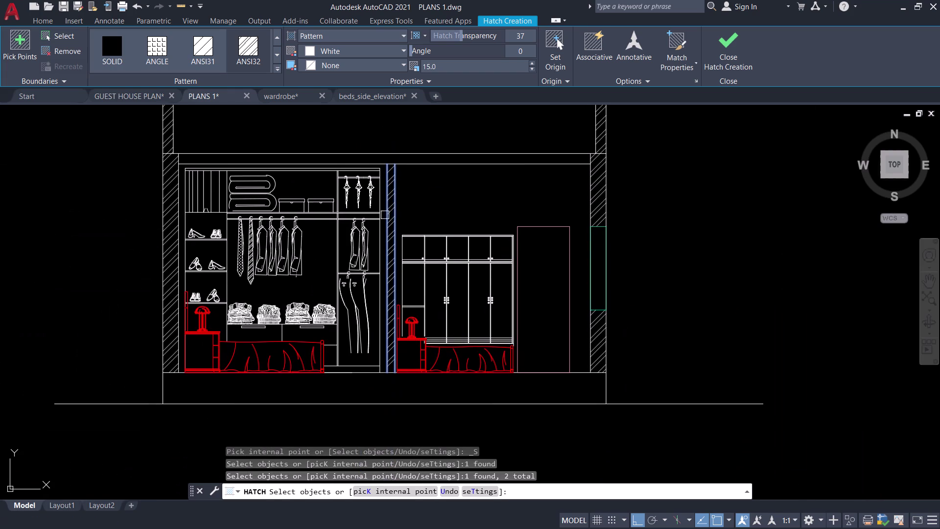
click(718, 45)
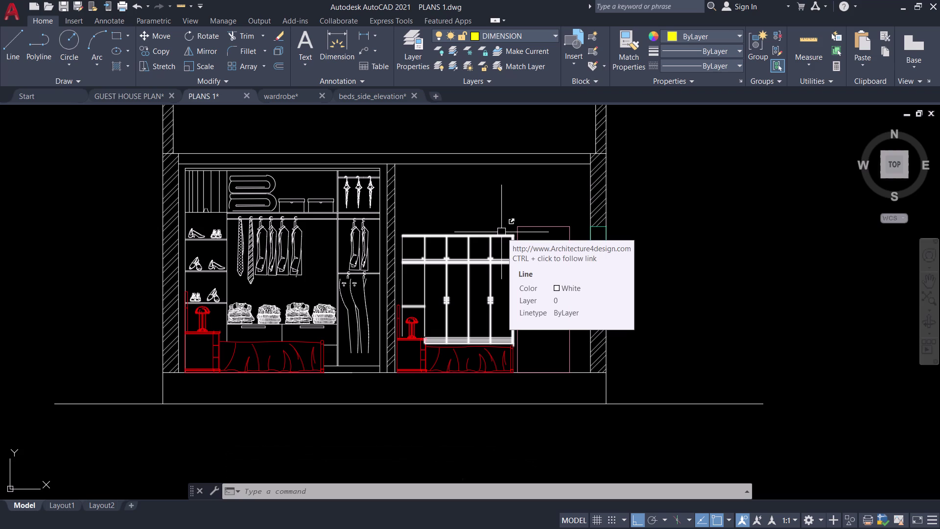
middle_drag(463, 170, 464, 172)
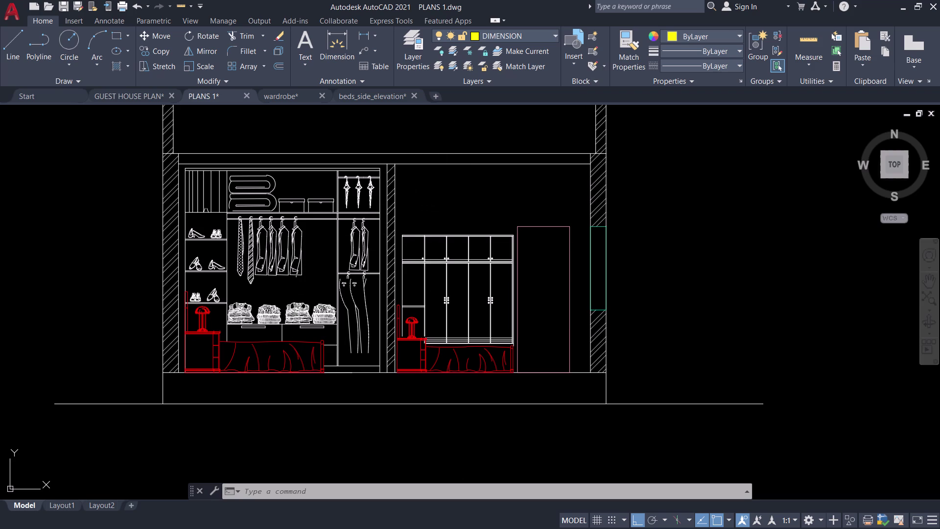
middle_drag(464, 172, 453, 251)
Start a new hatch and choose the AR-CONC concrete pattern.
key(h)
key(space)
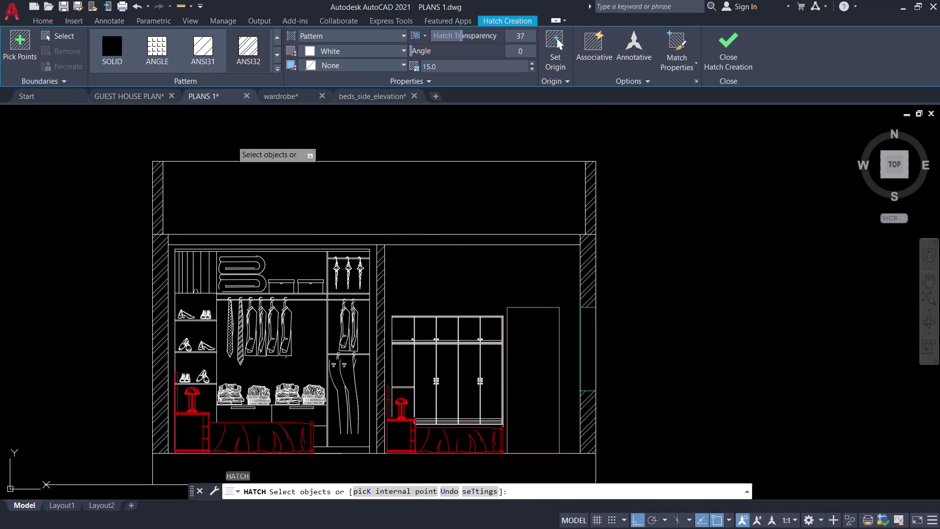
scroll(down, 3)
scroll(down, 3)
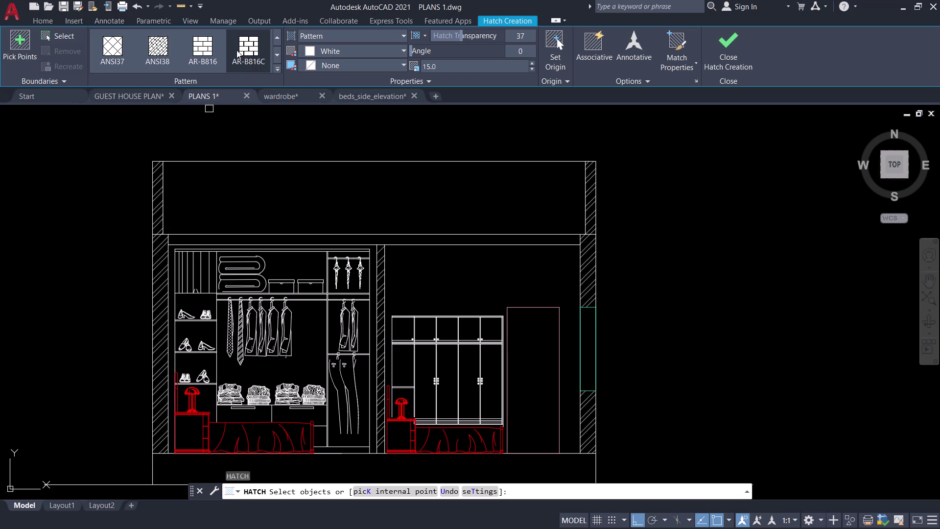
scroll(down, 3)
scroll(down, 3)
scroll(down, 3)
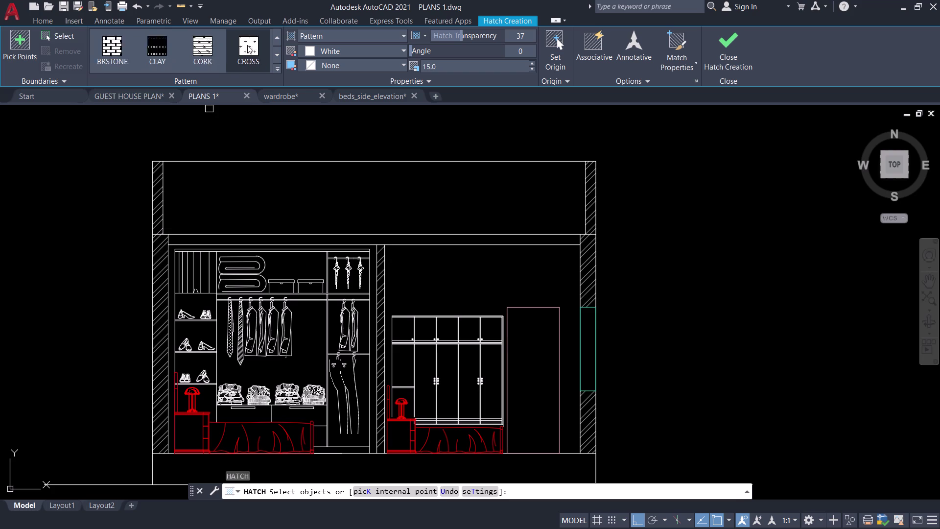
scroll(up, 3)
click(247, 45)
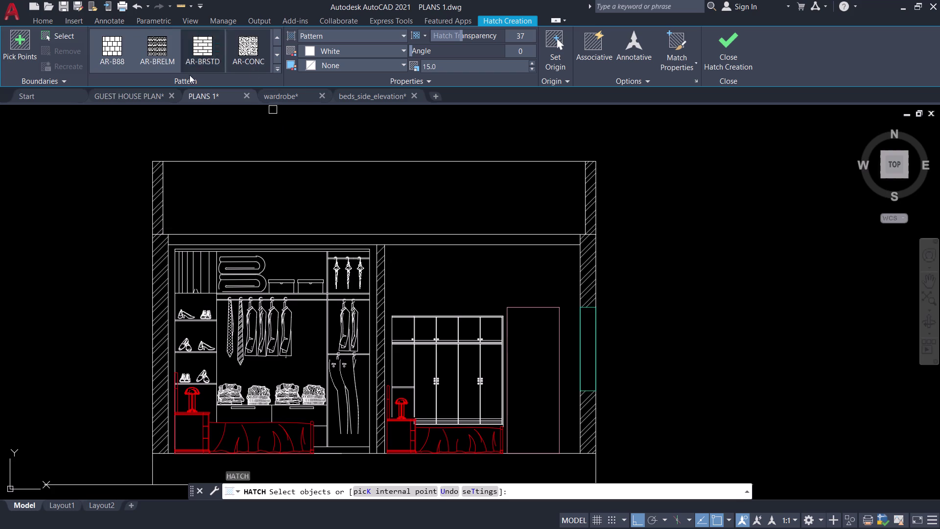
drag(14, 44, 19, 43)
scroll(up, 3)
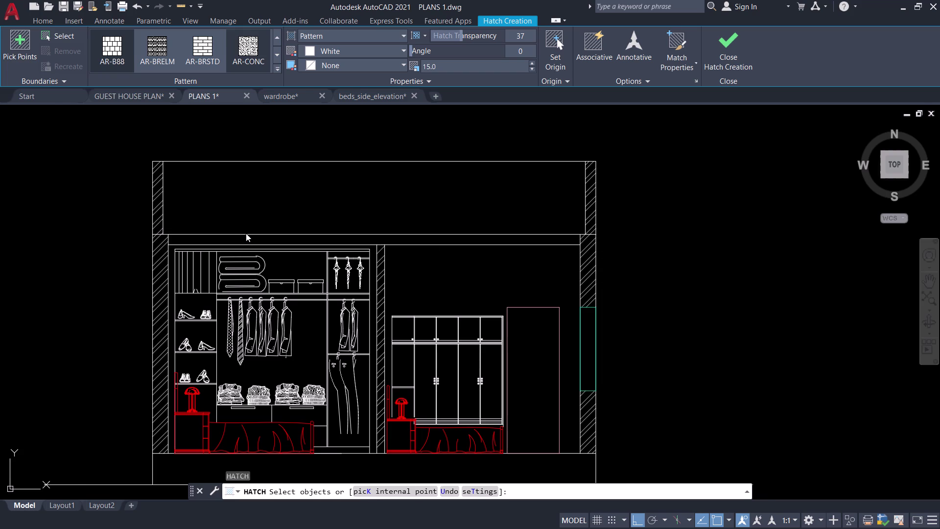
click(259, 247)
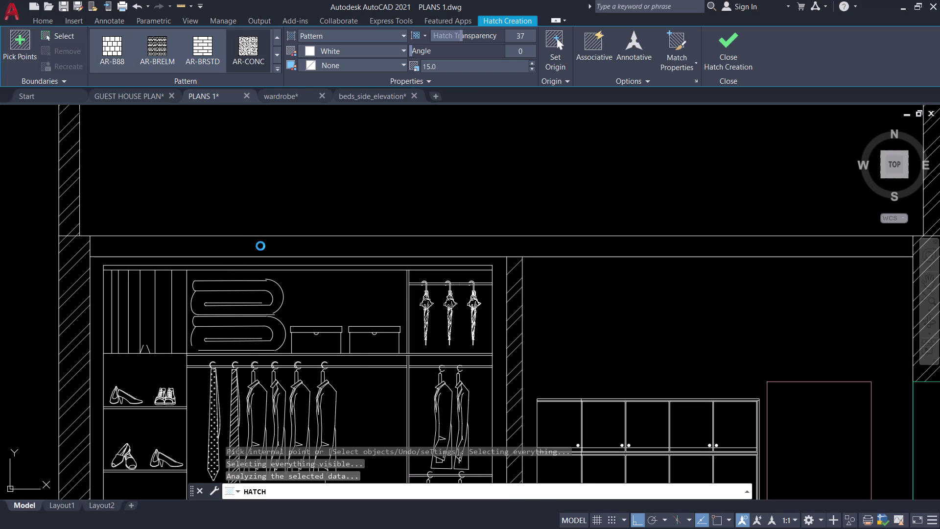
Hatch inside the beam band with the pattern scale set to 1.
scroll(down, 3)
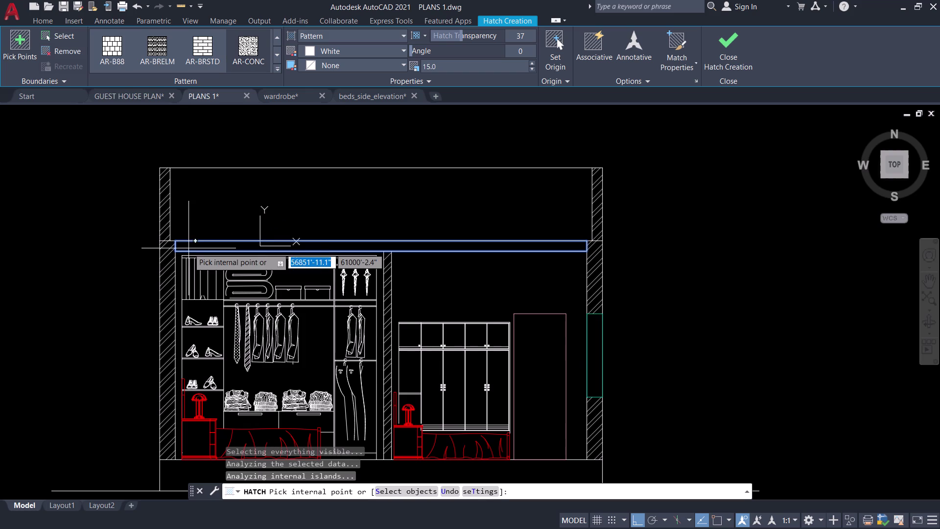
scroll(up, 3)
click(441, 65)
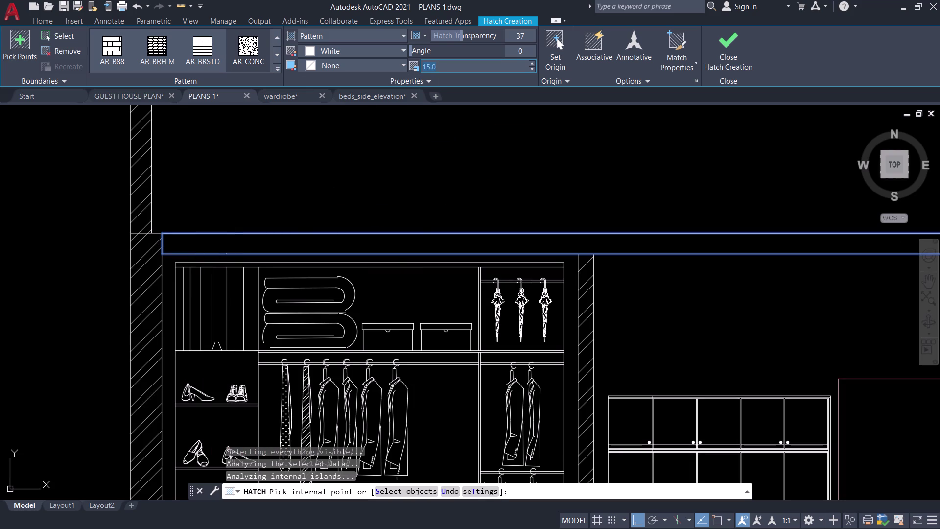
key(1)
key(Return)
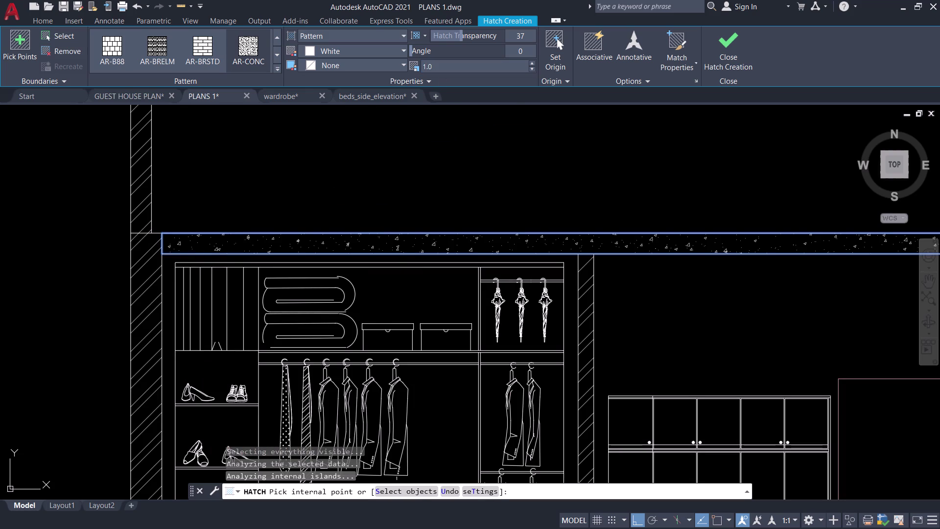
click(733, 39)
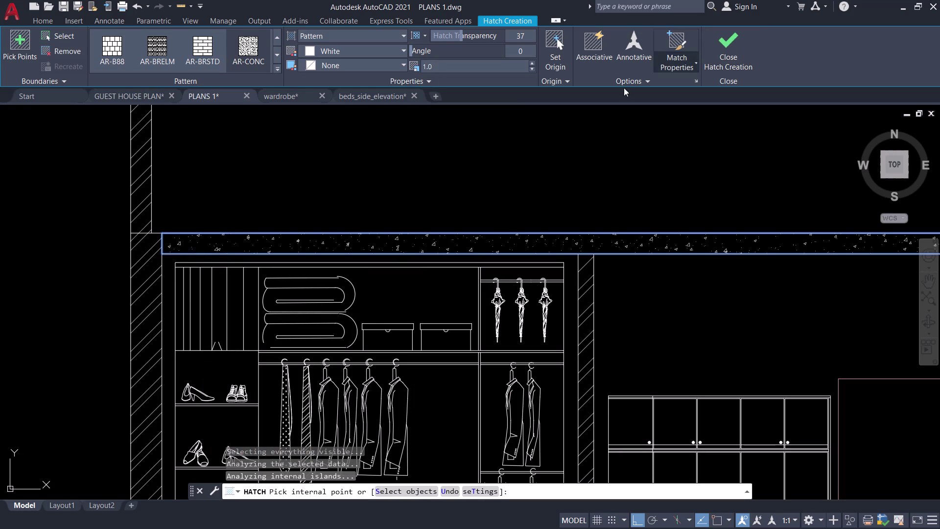
middle_drag(189, 216, 346, 188)
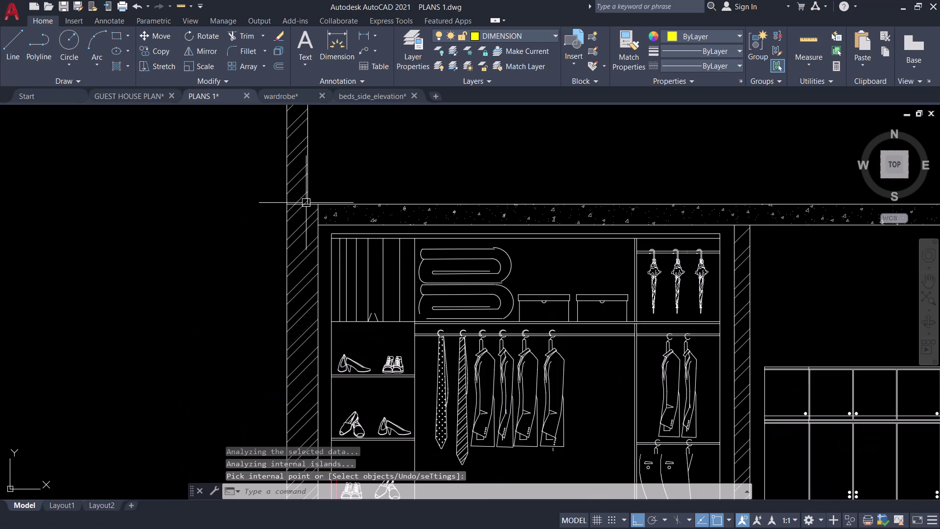
Pull the left wall hatch's top grip down to the beam underside.
scroll(up, 3)
click(338, 200)
key(Escape)
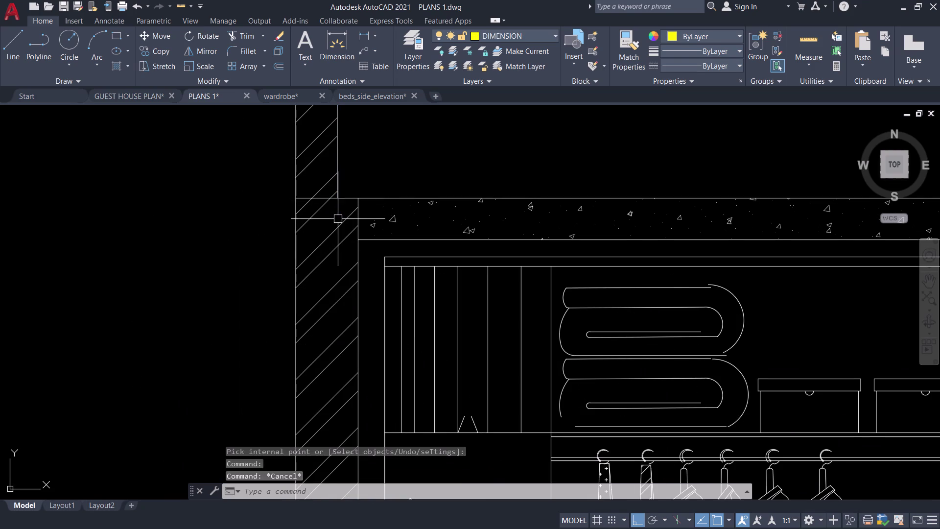
click(338, 224)
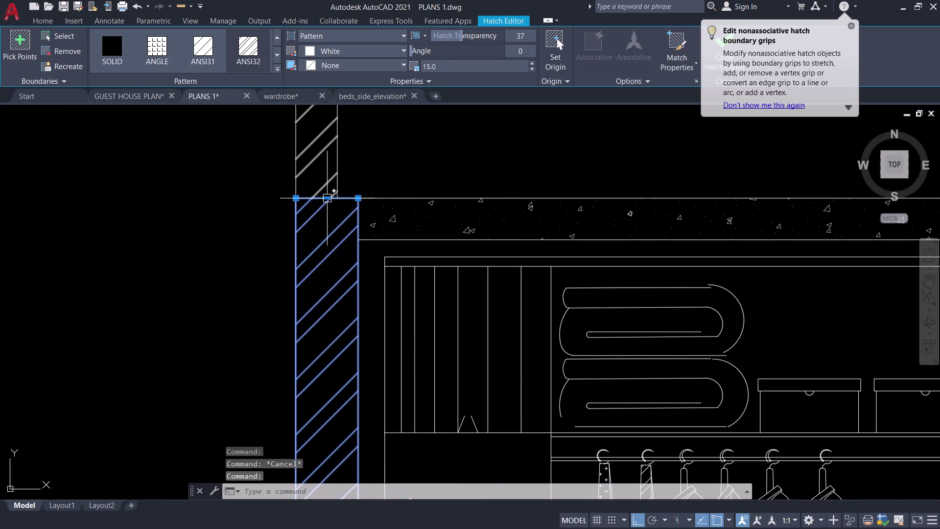
click(327, 197)
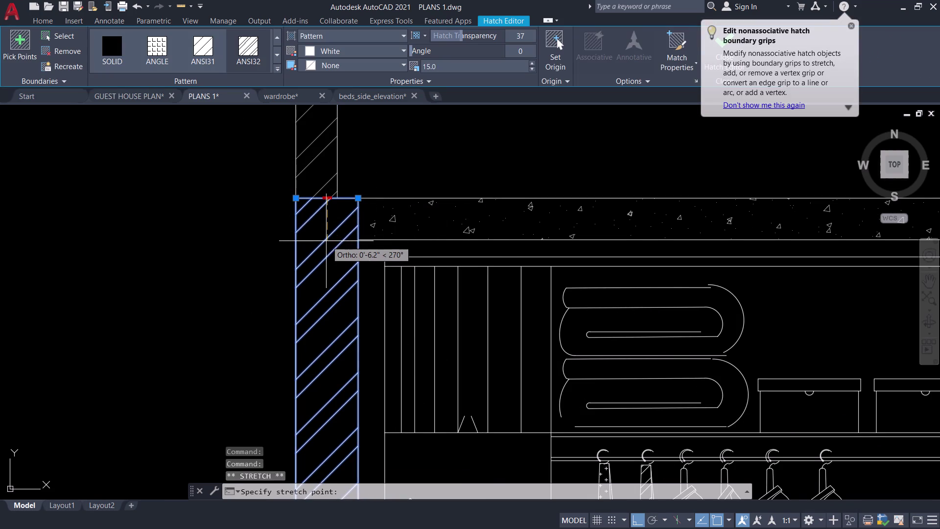
click(328, 241)
key(Escape)
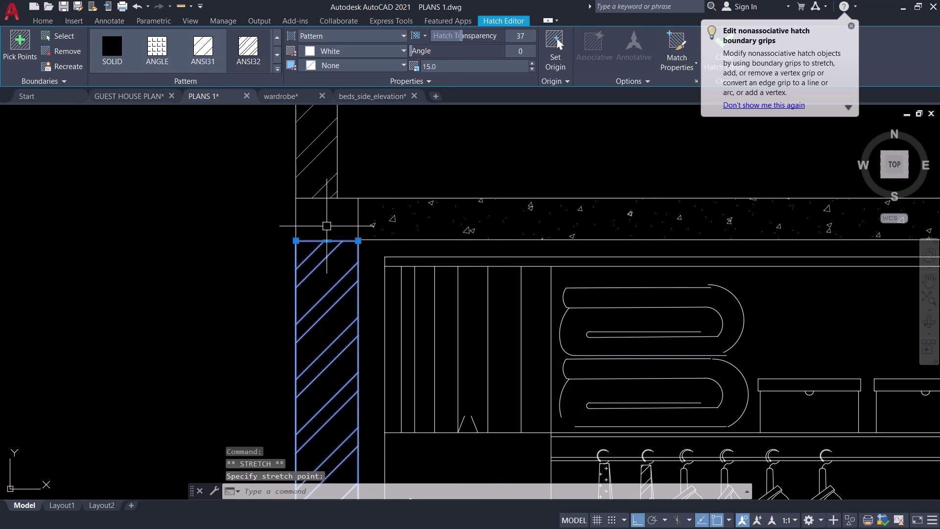
Shorten the vertical edge line below the beam so it stops at the beam underside.
middle_drag(327, 226, 255, 239)
scroll(down, 3)
middle_drag(263, 226, 153, 237)
middle_drag(136, 244, 222, 238)
scroll(up, 3)
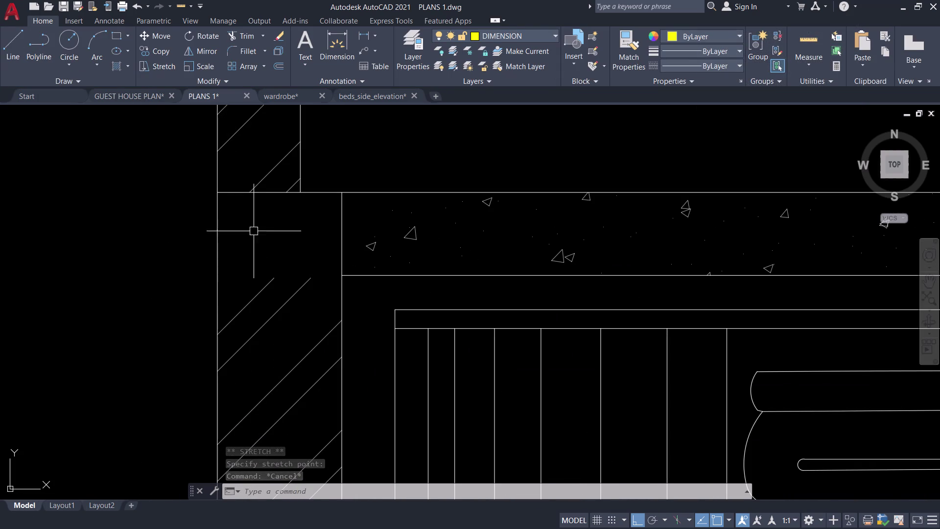
click(341, 228)
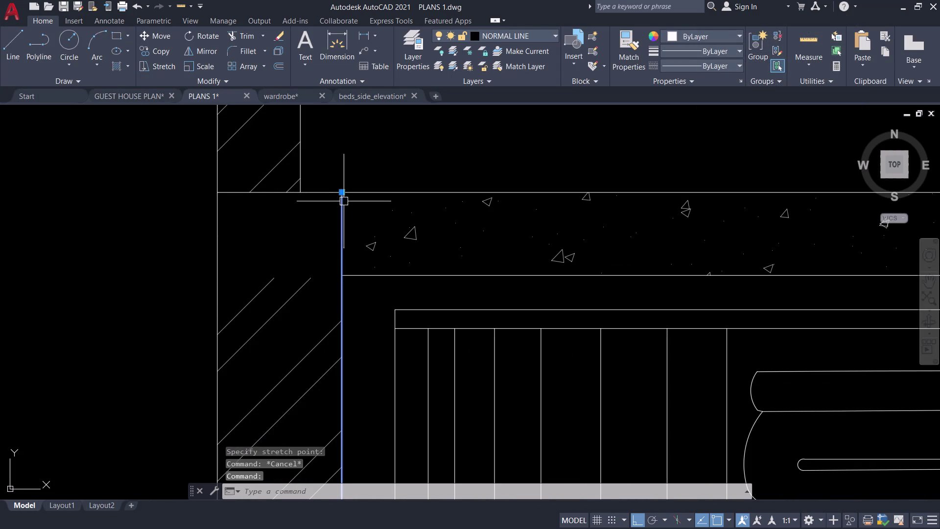
click(342, 192)
click(341, 274)
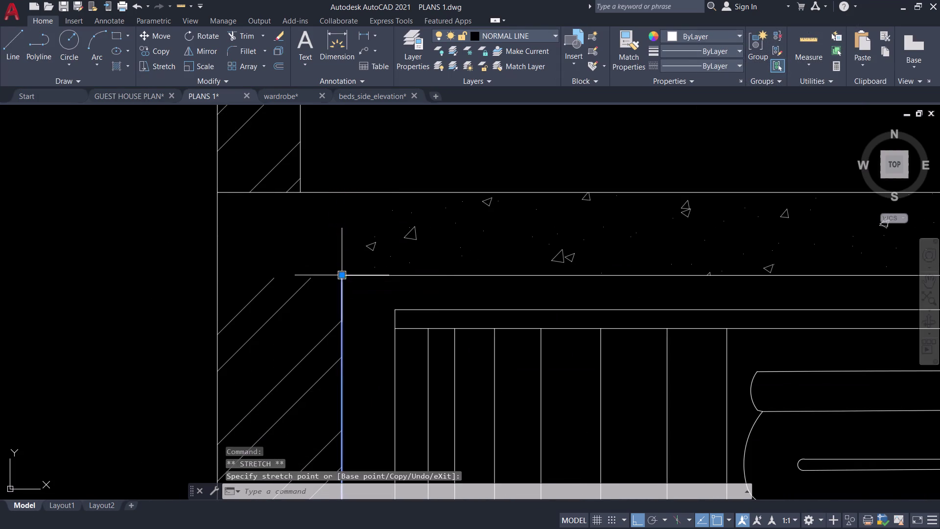
click(385, 237)
key(Escape)
Stretch the concrete beam hatch's left edge out to the left wall edge.
click(382, 242)
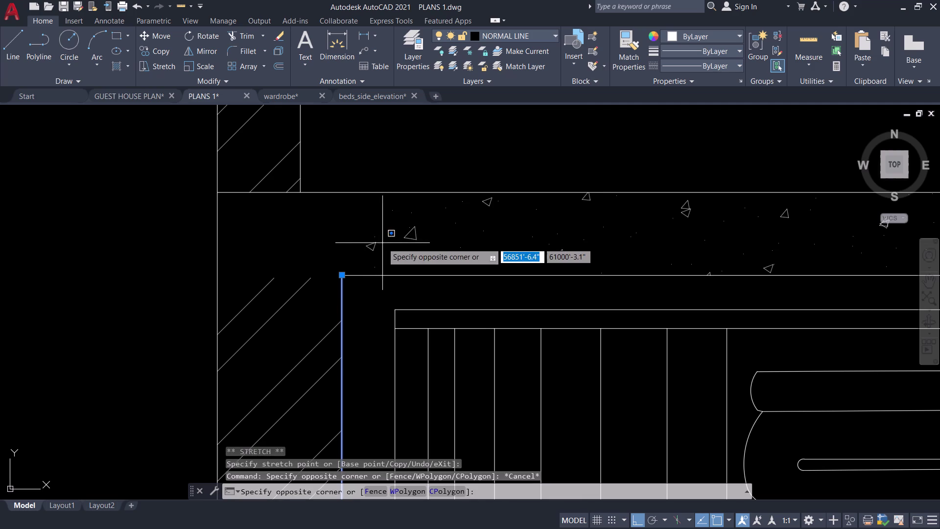
click(369, 240)
click(343, 234)
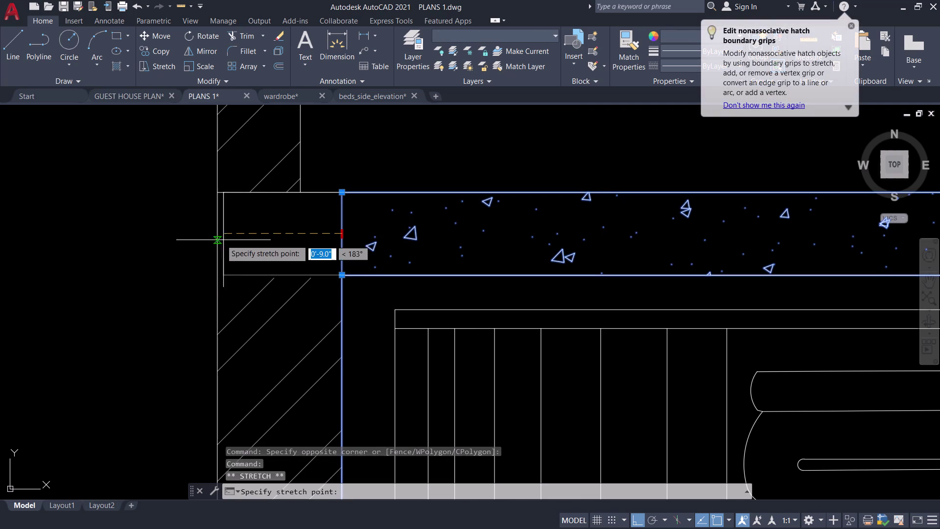
click(218, 236)
key(Escape)
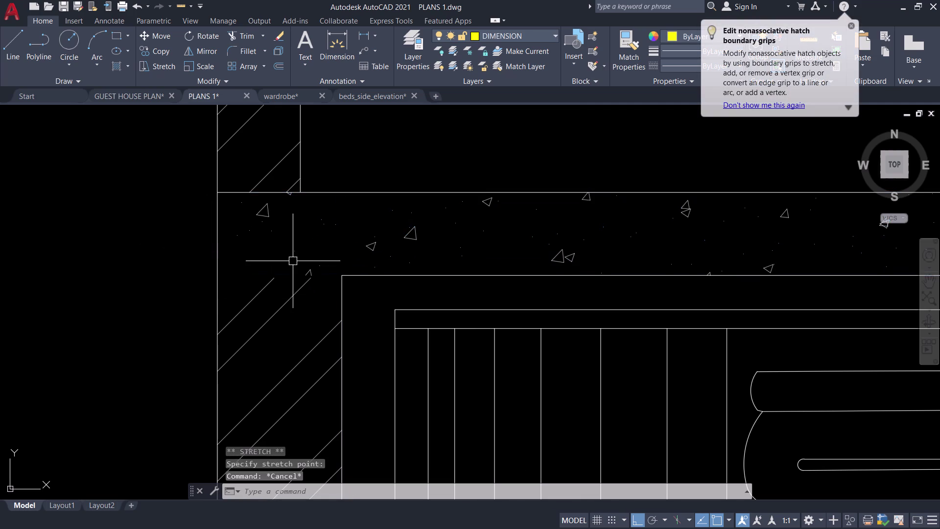
Draw a line along the beam bottom across the wall, on the NORMAL LINE layer.
key(l)
key(space)
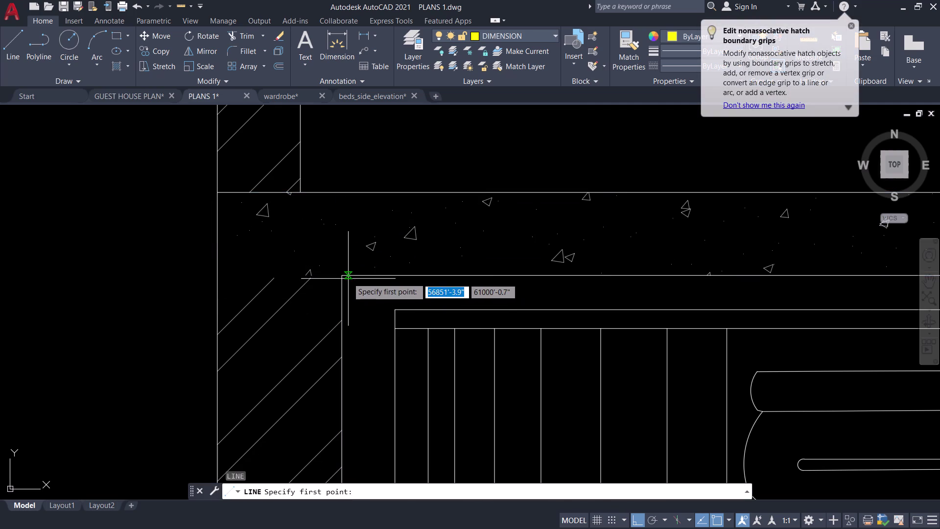
click(341, 275)
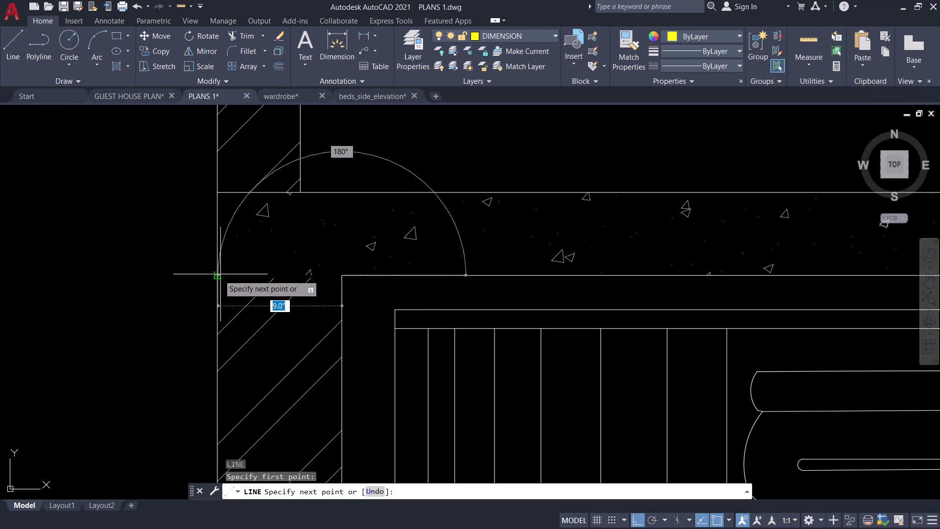
click(220, 274)
key(space)
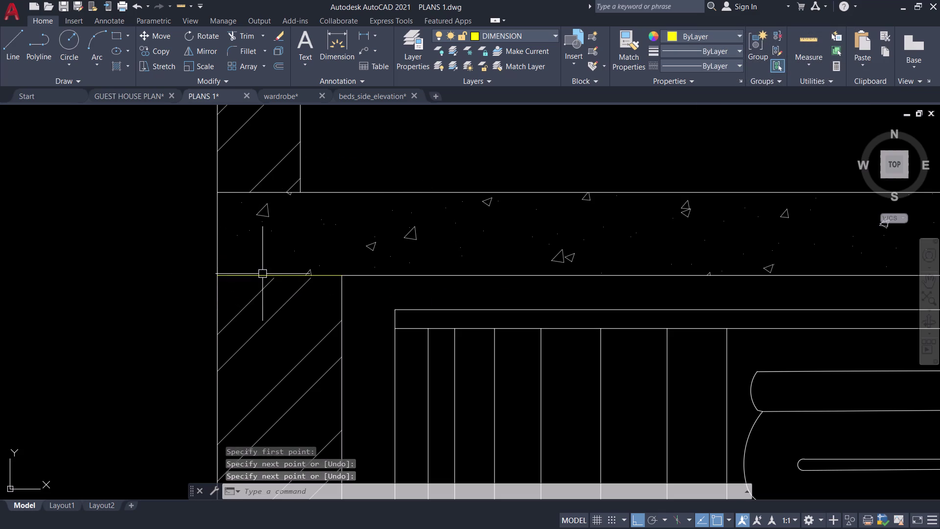
click(262, 275)
click(499, 38)
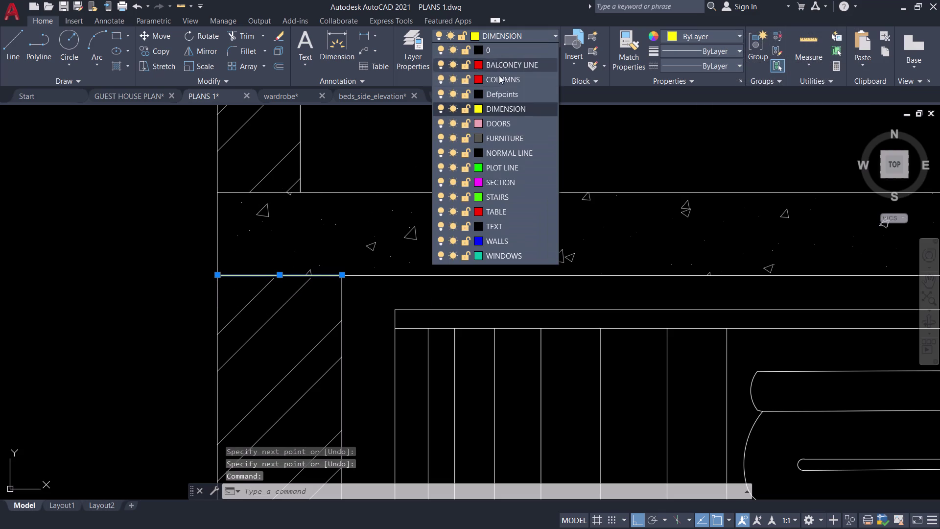
click(495, 151)
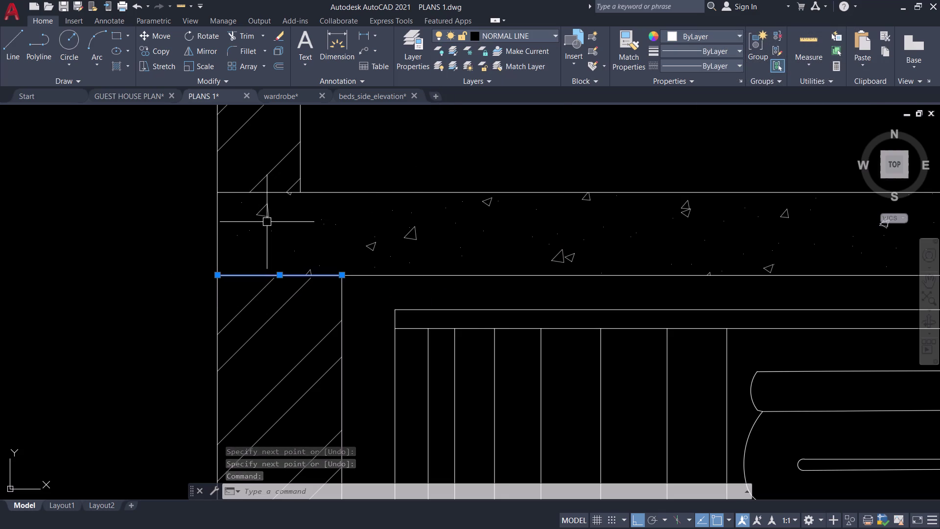
key(Escape)
click(550, 36)
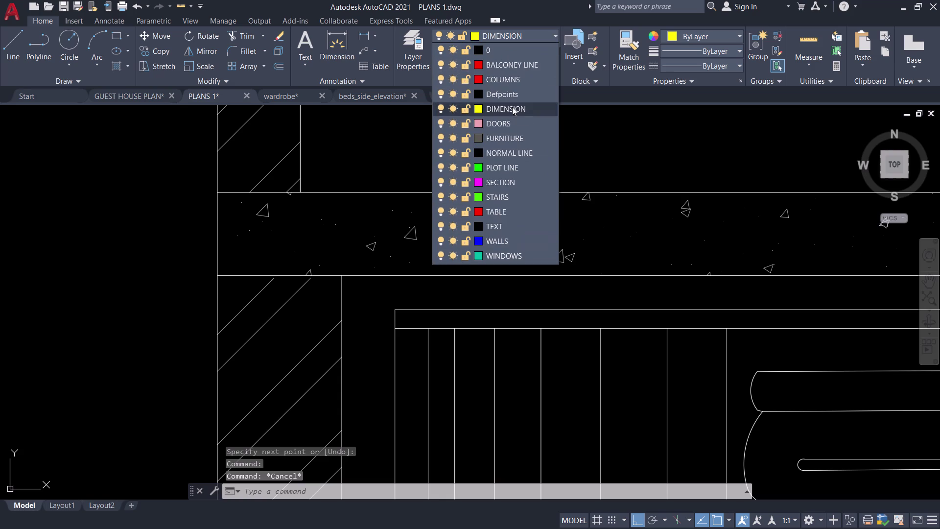
Keep NORMAL LINE as the current layer and pan to the beam's right corner.
click(516, 151)
scroll(down, 3)
middle_drag(454, 157, 253, 224)
middle_drag(394, 188, 254, 219)
scroll(down, 3)
middle_drag(354, 195, 127, 226)
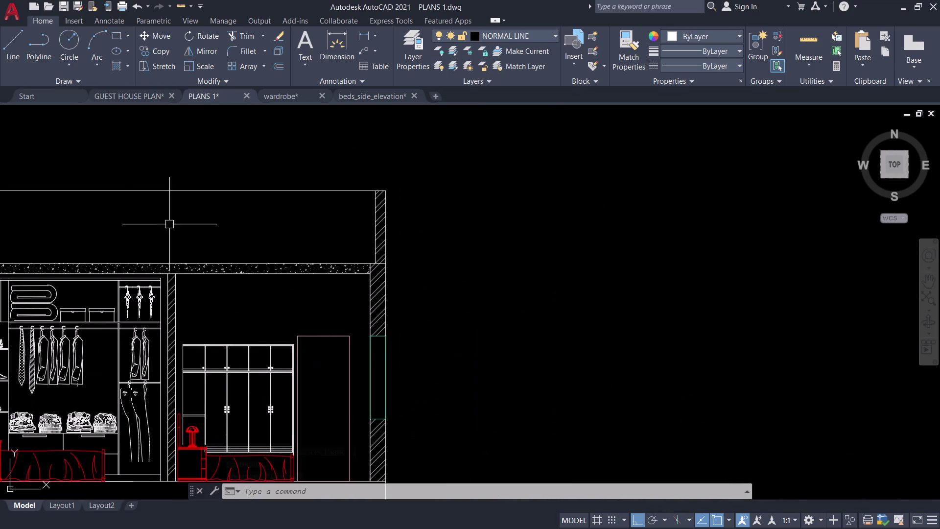
scroll(up, 3)
middle_drag(350, 313, 199, 331)
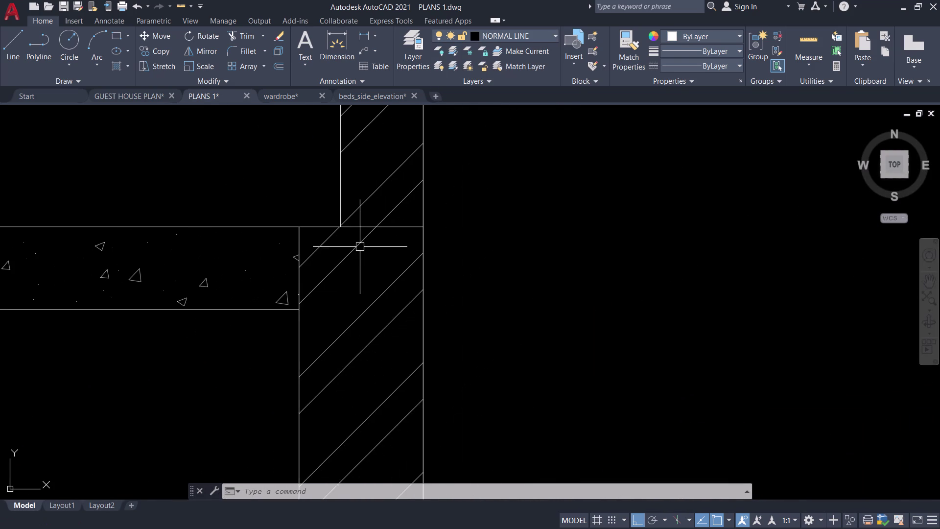
Pull the right wall hatch's top edge down to the beam bottom.
click(361, 231)
key(Escape)
click(348, 254)
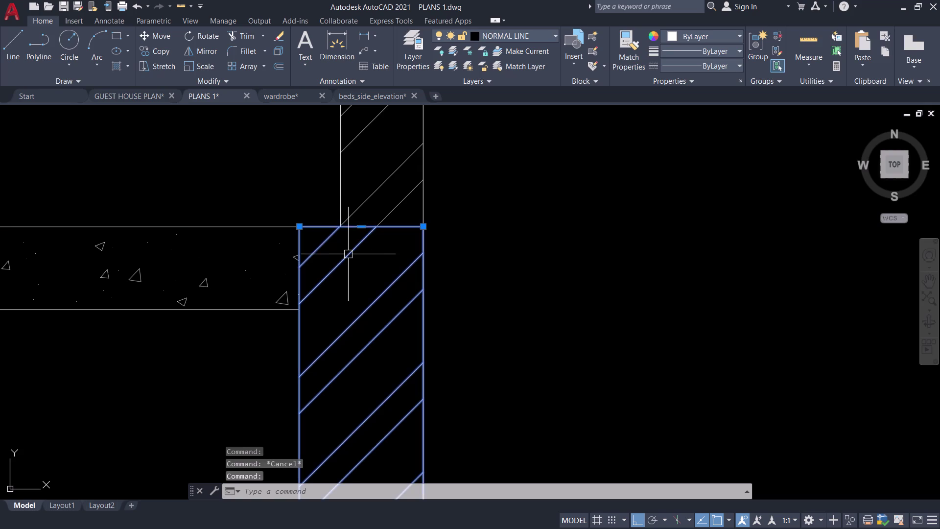
click(363, 228)
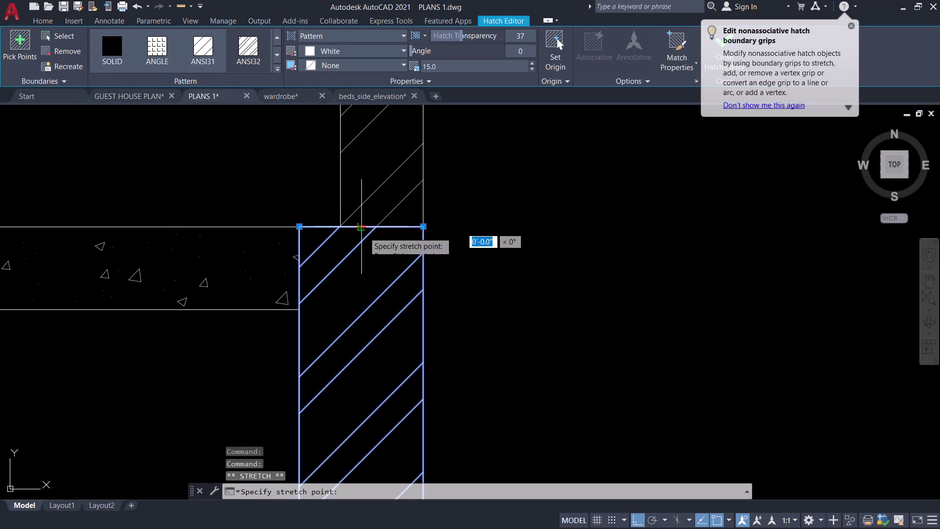
click(360, 311)
key(Escape)
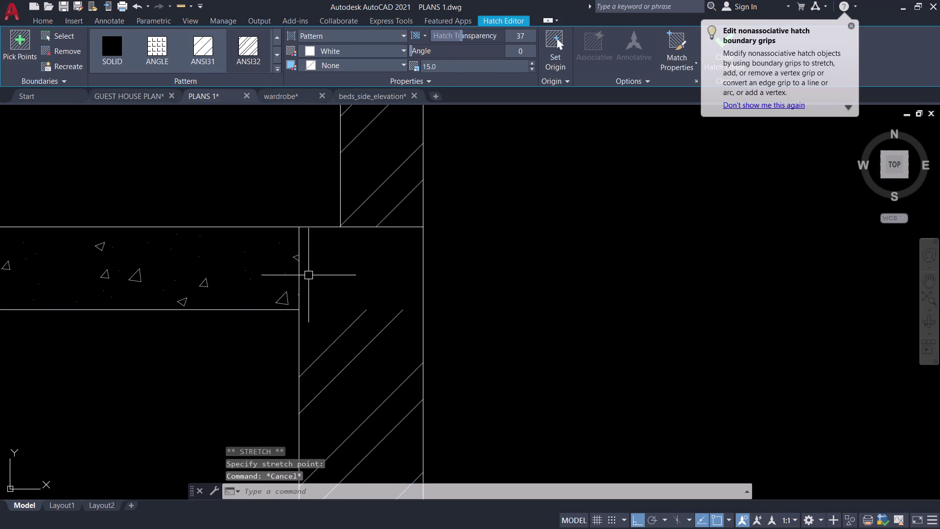
Stretch the concrete beam hatch's right edge to the outer wall edge.
click(294, 268)
click(302, 270)
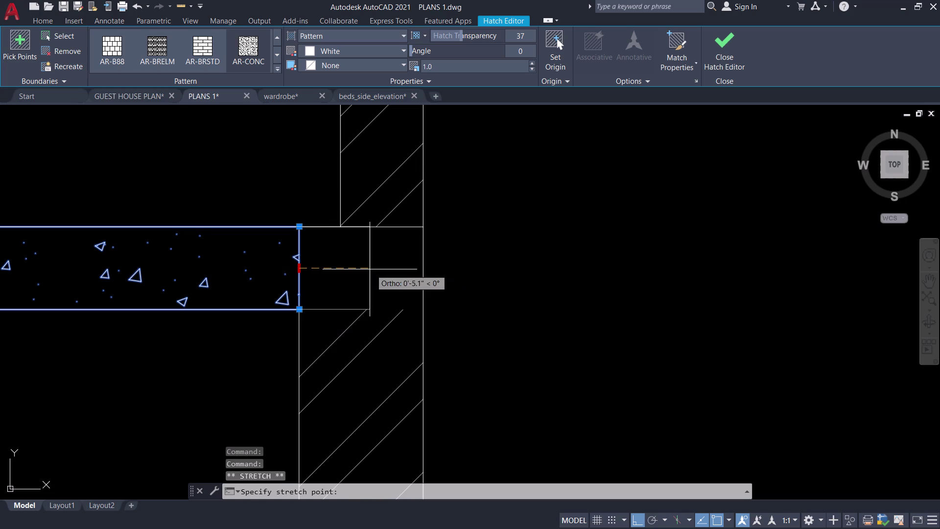
click(424, 269)
key(Escape)
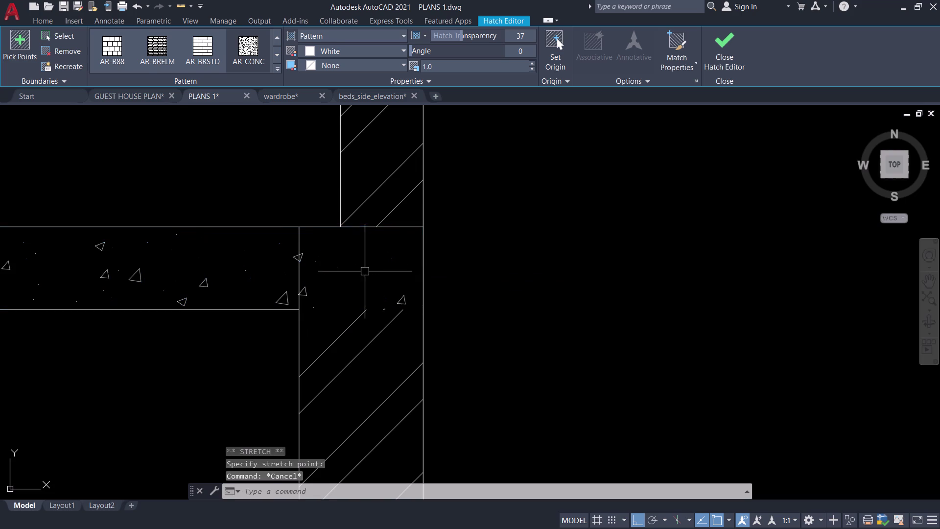
Shorten the inner wall edge line to stop at the beam bottom.
click(300, 241)
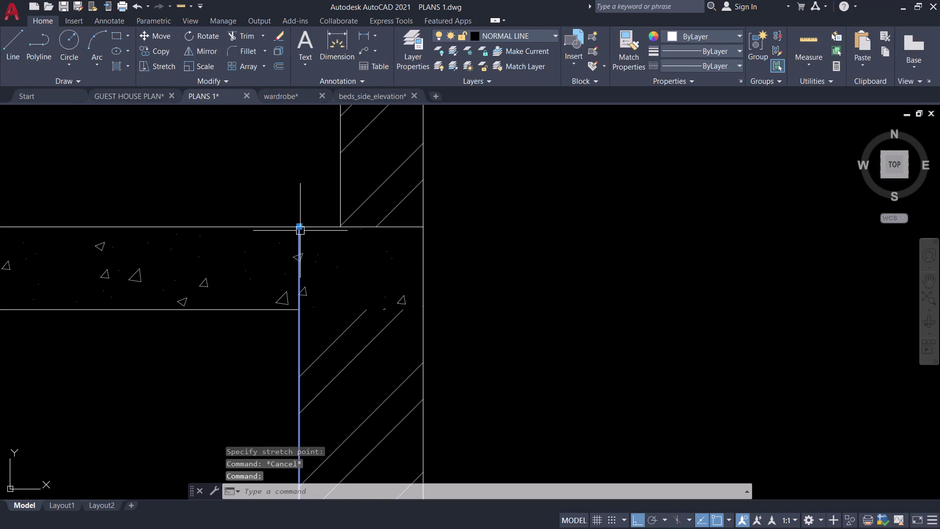
click(303, 226)
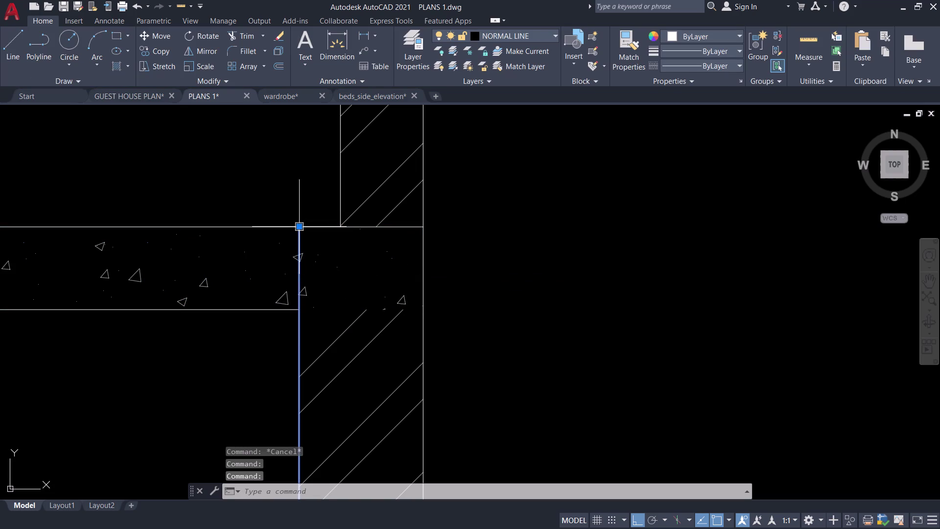
click(298, 228)
click(300, 309)
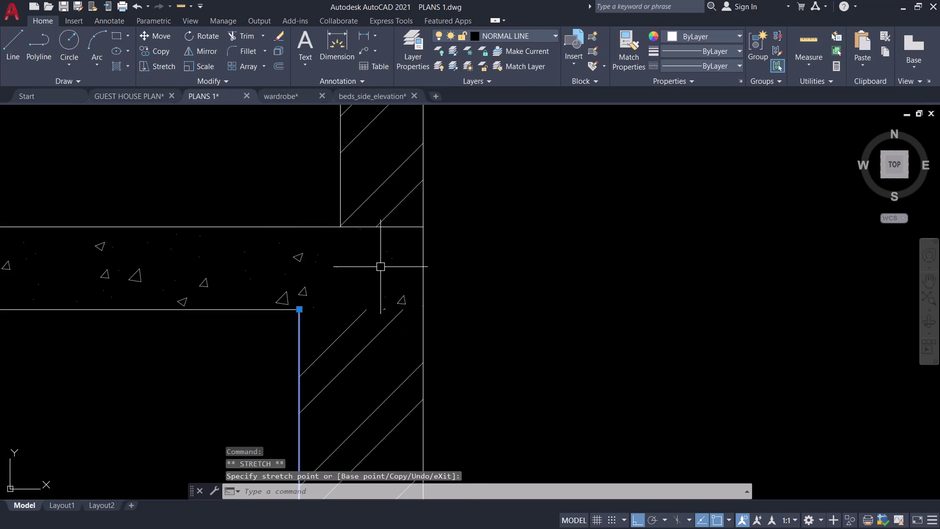
key(space)
Draw a closing line from the beam's bottom corner to the outer wall edge.
key(l)
key(space)
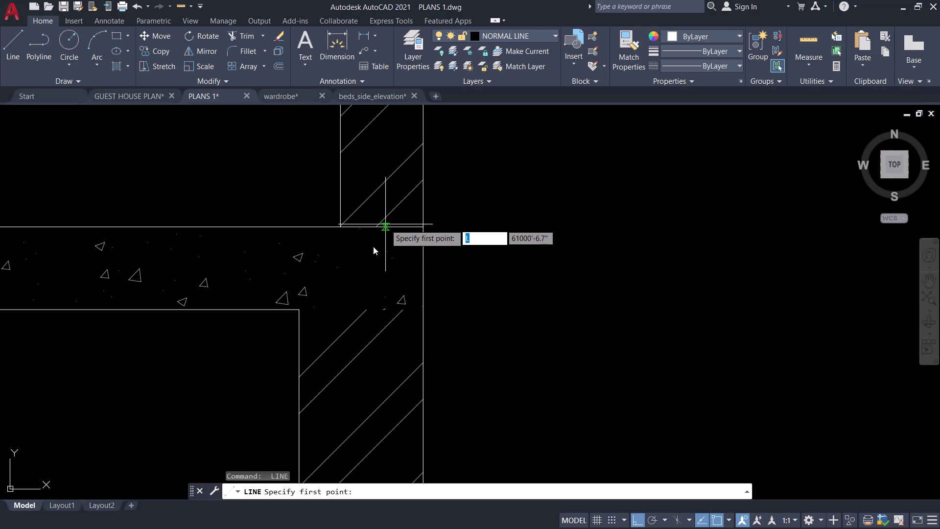
key(Escape)
key(l)
key(space)
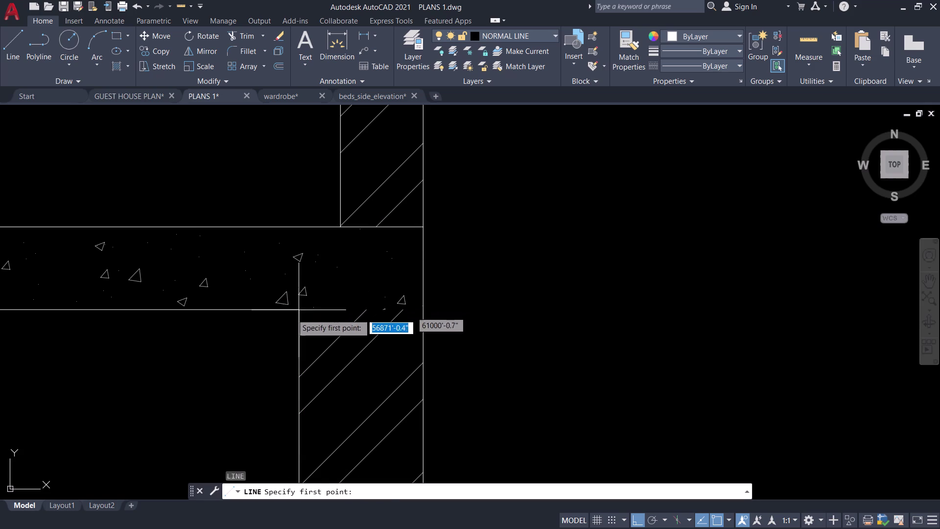
click(298, 310)
click(426, 308)
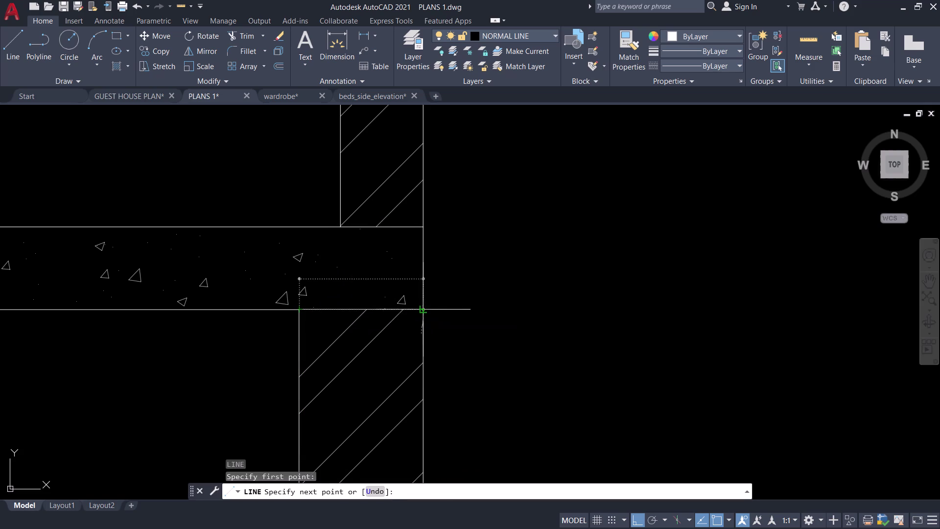
key(space)
scroll(down, 3)
Pan out over the whole elevation and save the drawing with Ctrl+S.
middle_drag(504, 283, 543, 271)
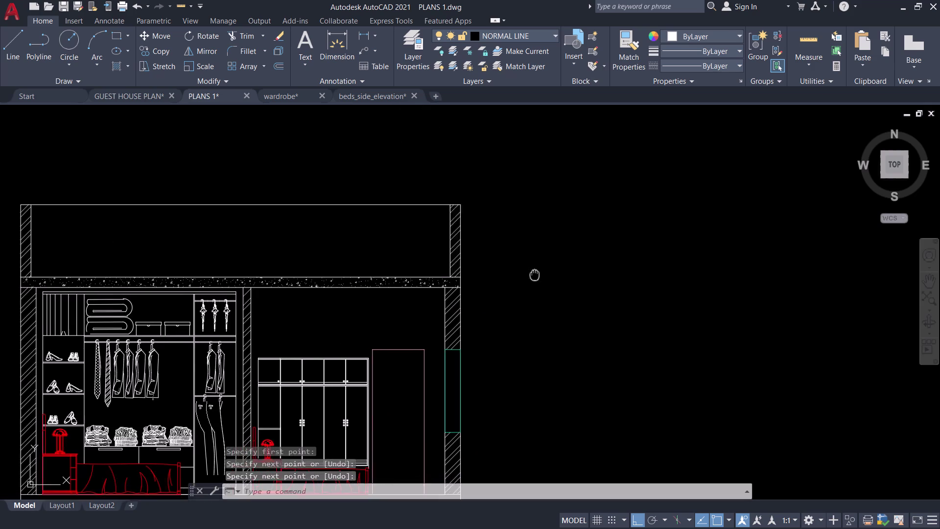
middle_drag(542, 271, 630, 229)
middle_drag(637, 222, 702, 250)
middle_drag(701, 249, 697, 216)
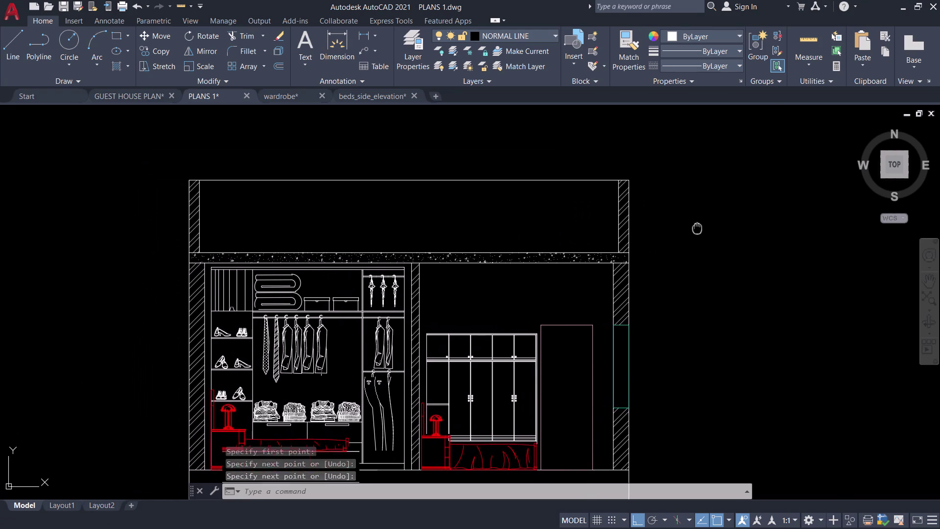
middle_drag(697, 216, 697, 162)
key(ctrl+s)
Zoom back into the wardrobe's door and cabinet area.
middle_drag(666, 275, 650, 237)
middle_click(650, 236)
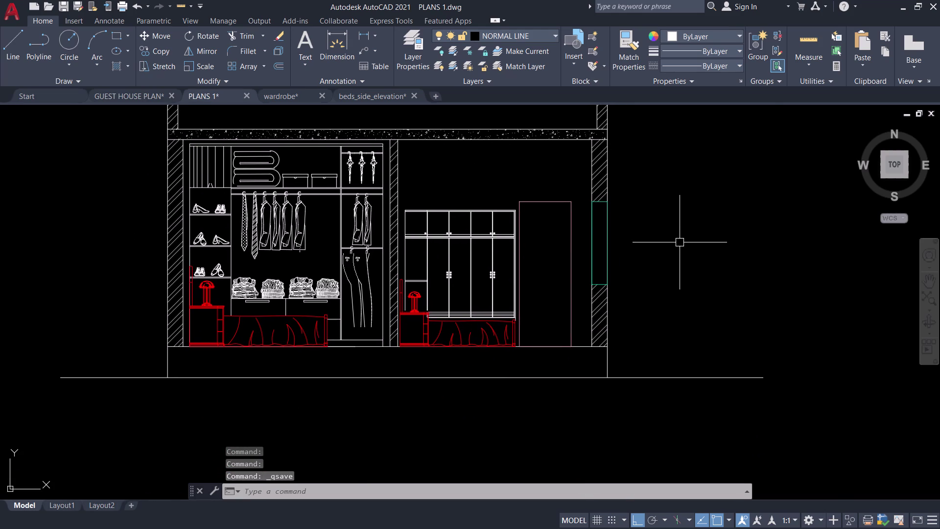
scroll(down, 3)
middle_drag(680, 242, 611, 217)
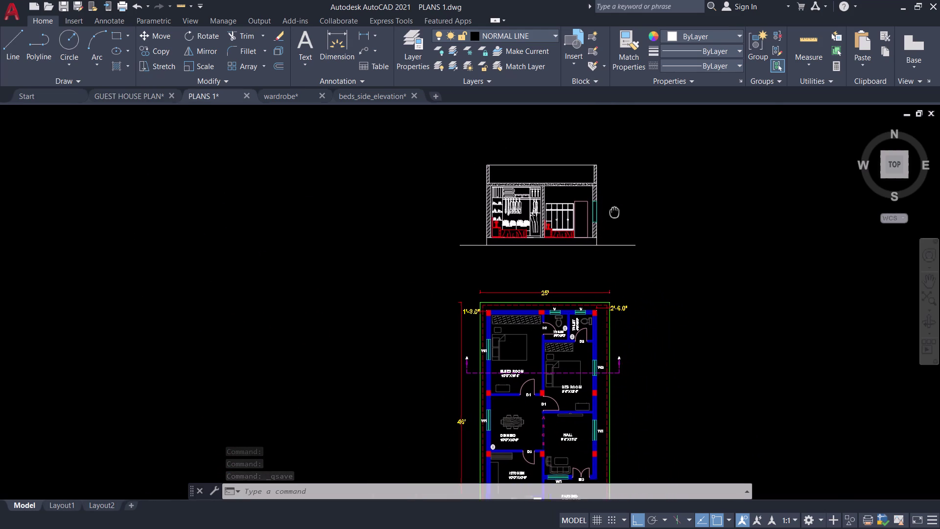
middle_drag(611, 217, 526, 260)
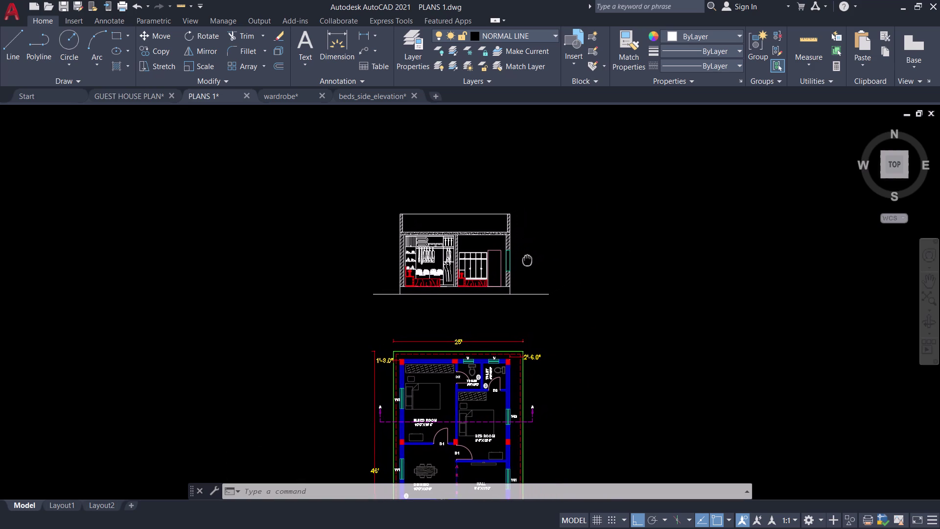
middle_drag(526, 260, 525, 261)
scroll(up, 3)
scroll(up, 3)
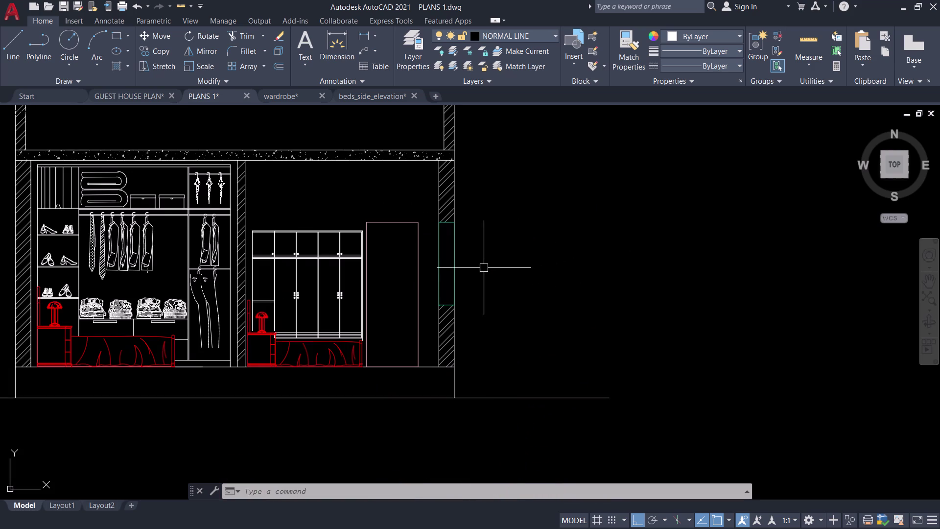
middle_drag(487, 268, 531, 247)
scroll(up, 3)
middle_drag(436, 247, 375, 318)
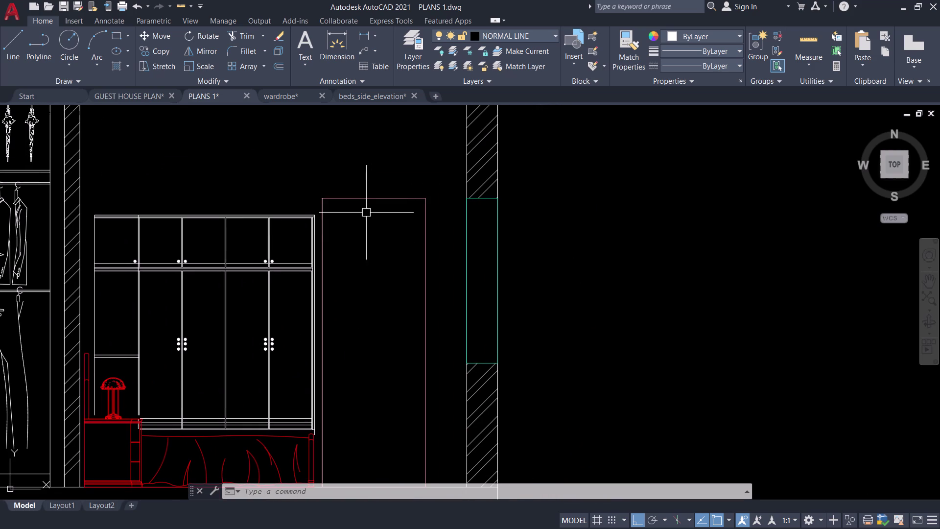